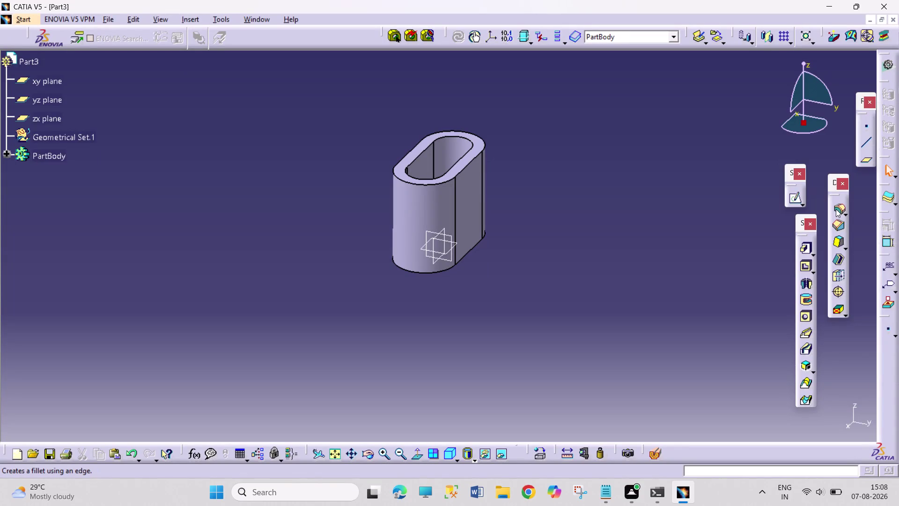
Chamfer the sleeve's top outer edge at 1 mm length and 45° angle.
click(837, 226)
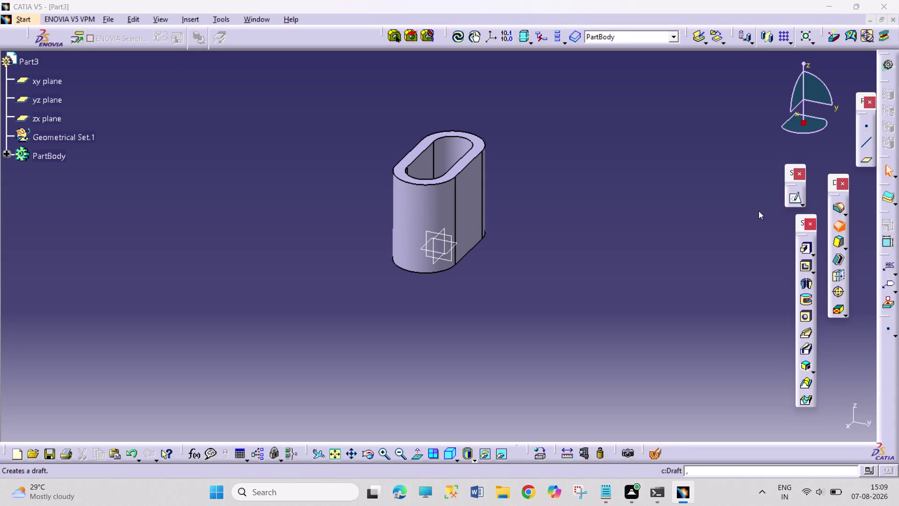
click(469, 164)
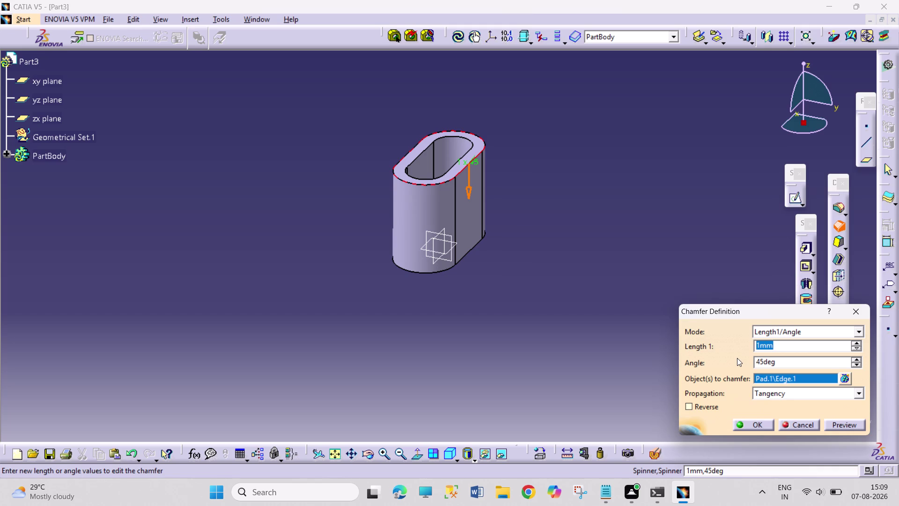
key(5)
key(Return)
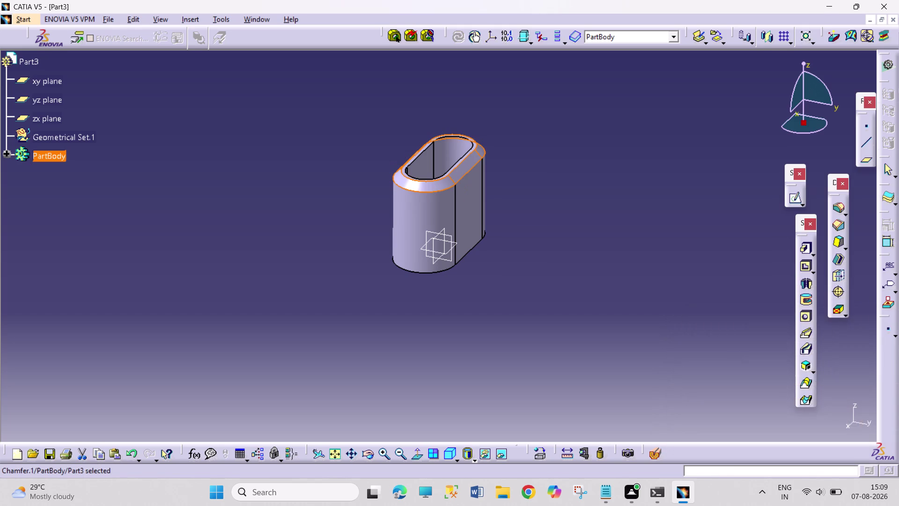
click(607, 314)
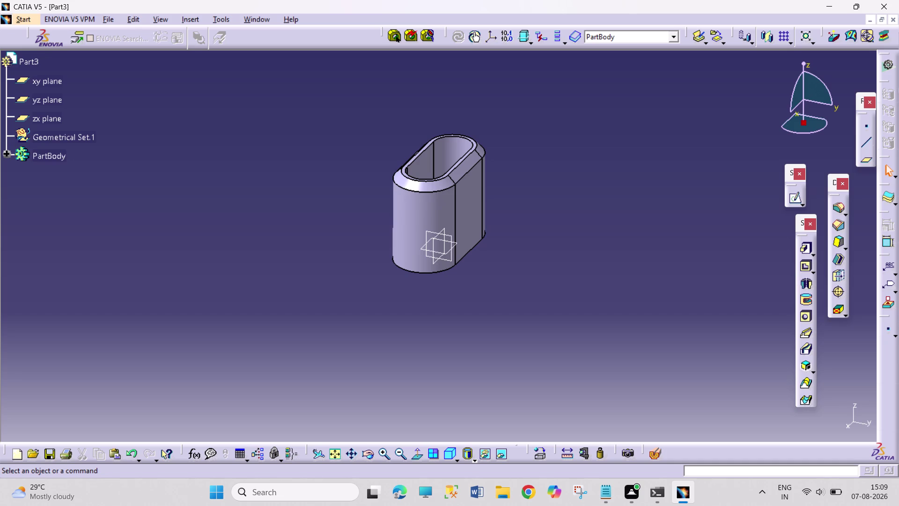
click(465, 208)
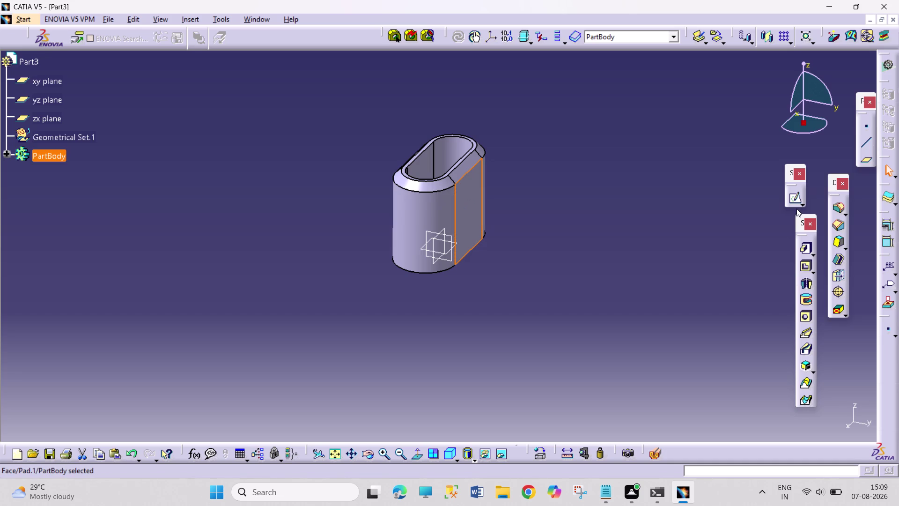
Open a sketch on the sleeve's flat side face and draw a circle.
click(797, 203)
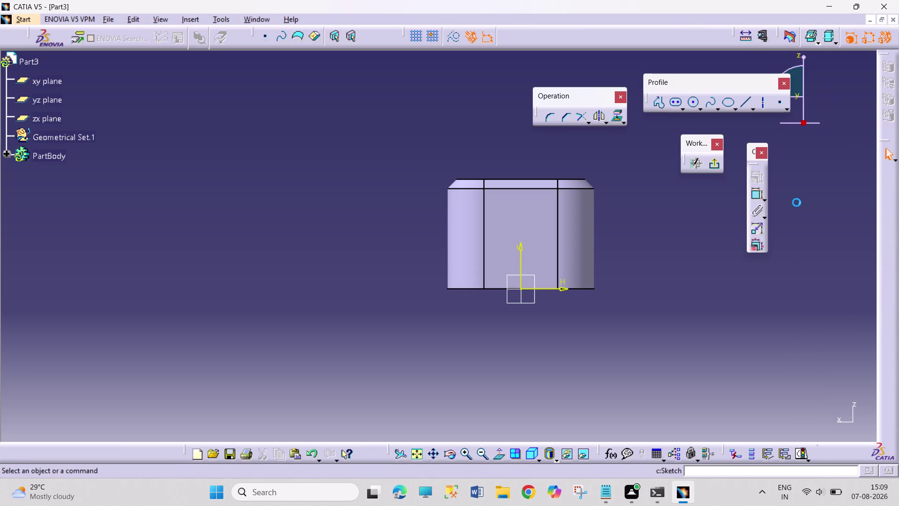
click(416, 449)
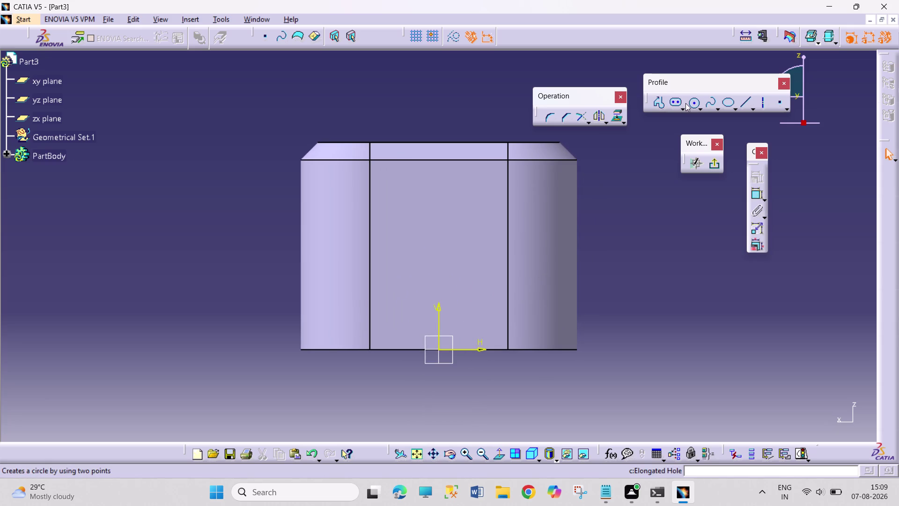
click(687, 104)
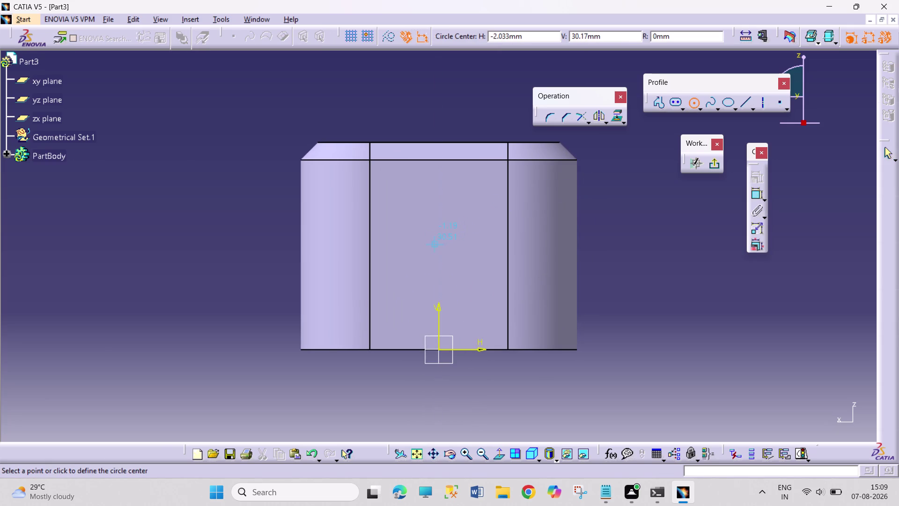
click(438, 245)
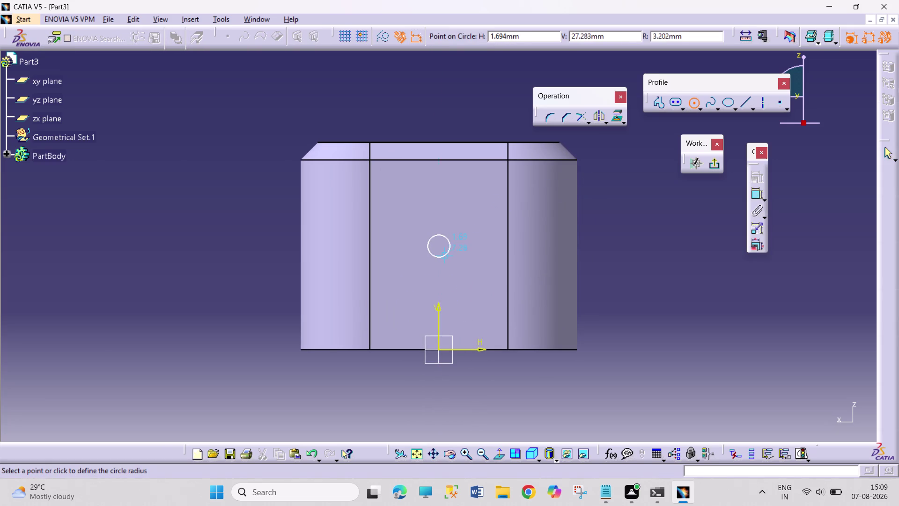
click(462, 274)
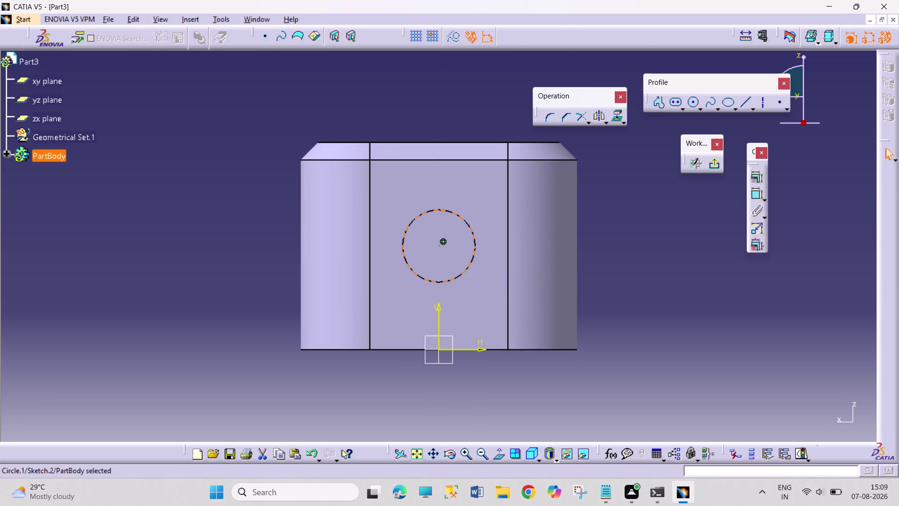
Constrain the circle's diameter to 6 mm.
click(754, 195)
click(641, 218)
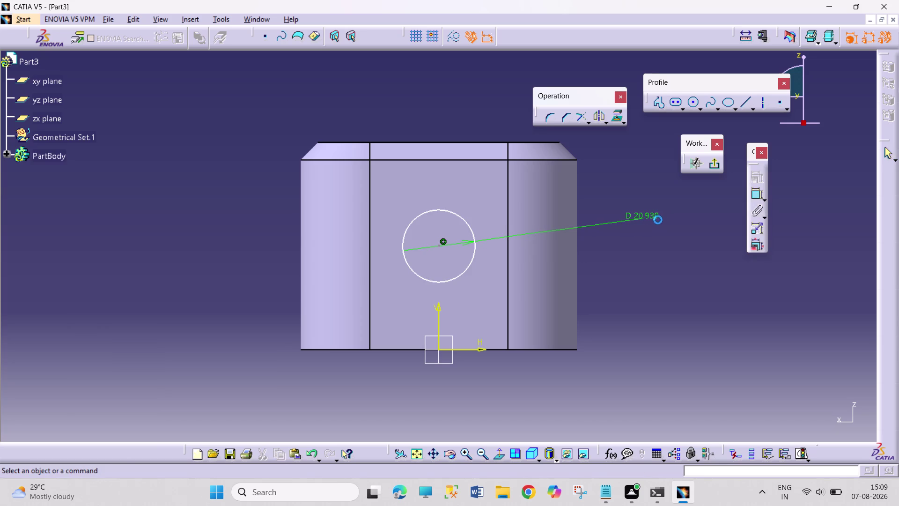
double_click(655, 216)
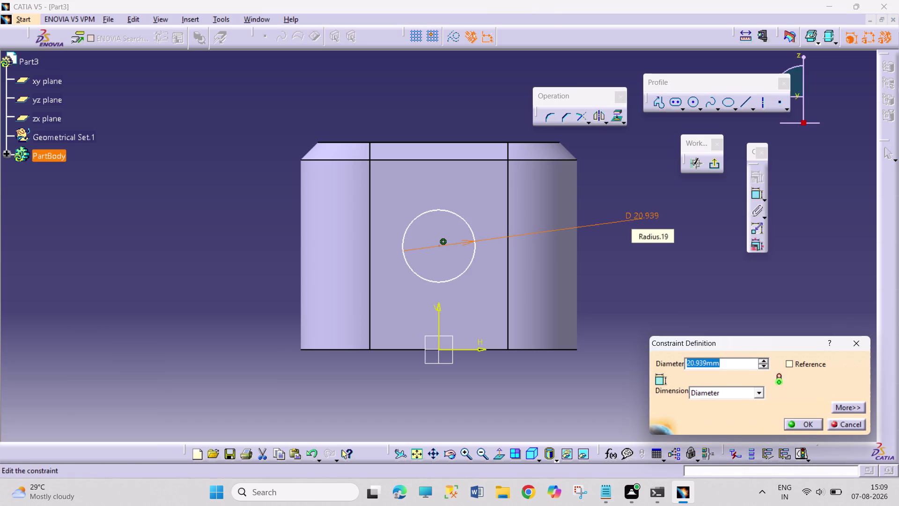
key(6)
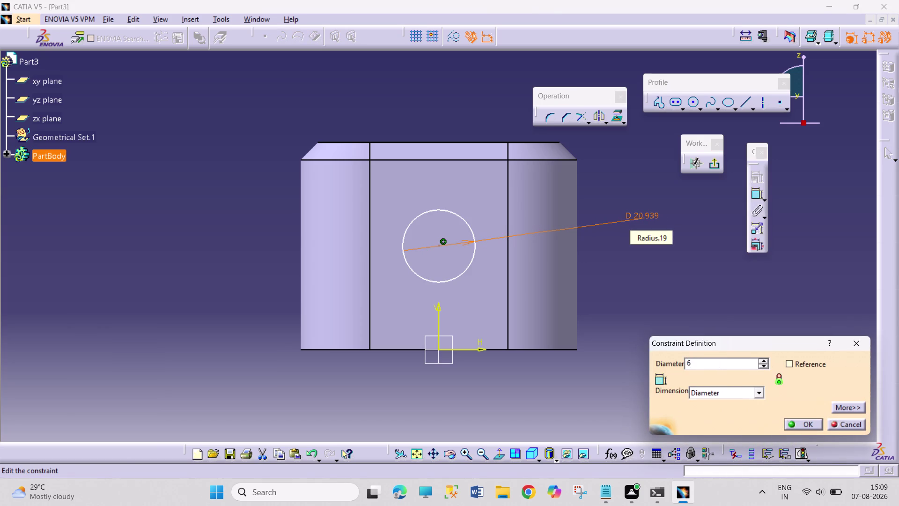
key(Return)
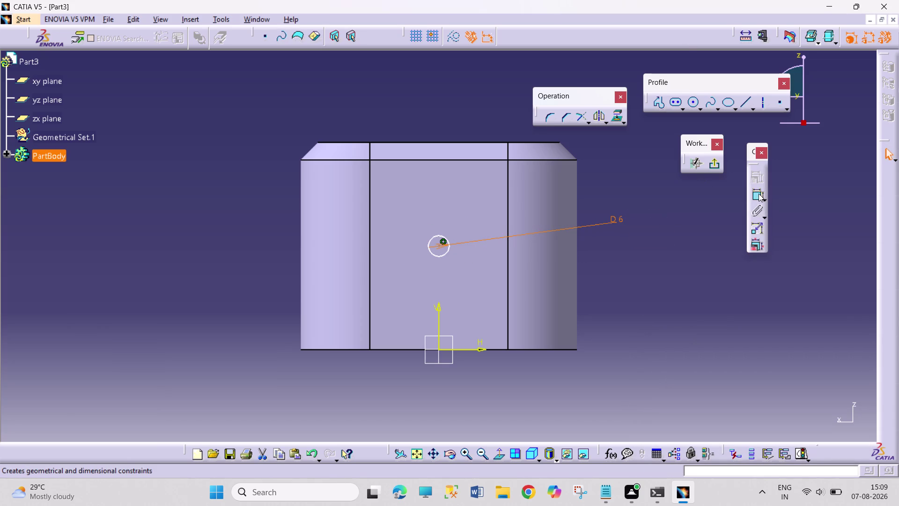
Dimension the circle centre 28 mm below the top edge and exit the sketch.
click(759, 193)
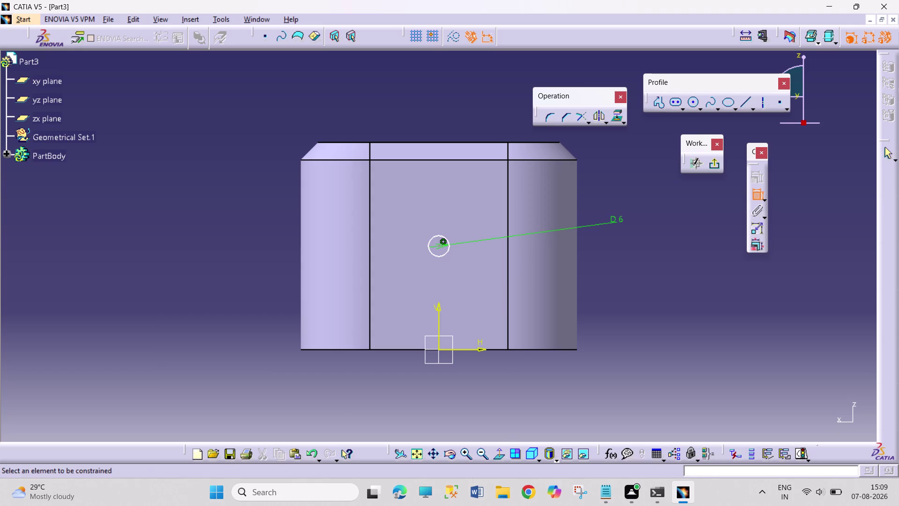
click(440, 245)
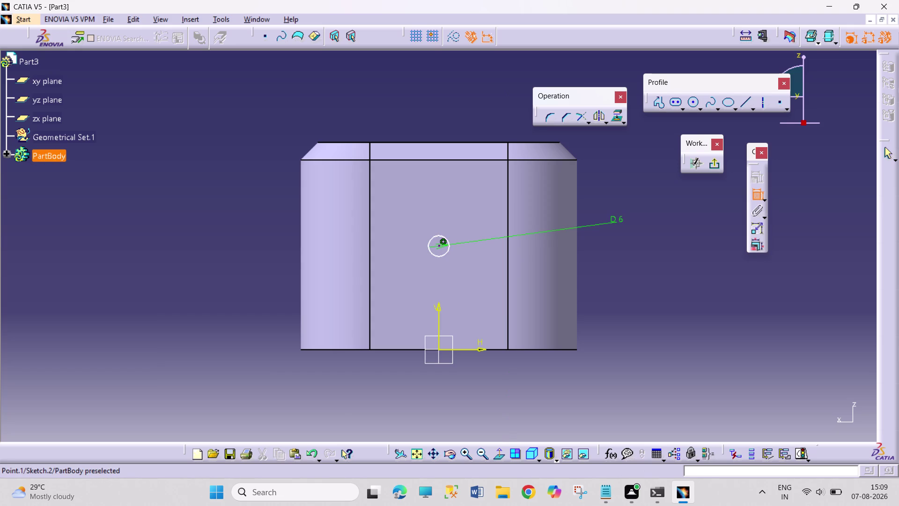
click(433, 144)
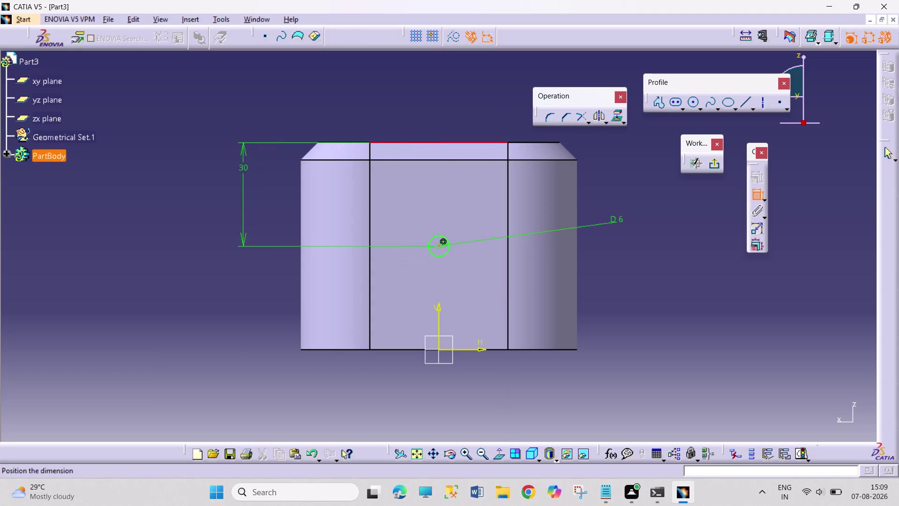
click(240, 176)
double_click(241, 172)
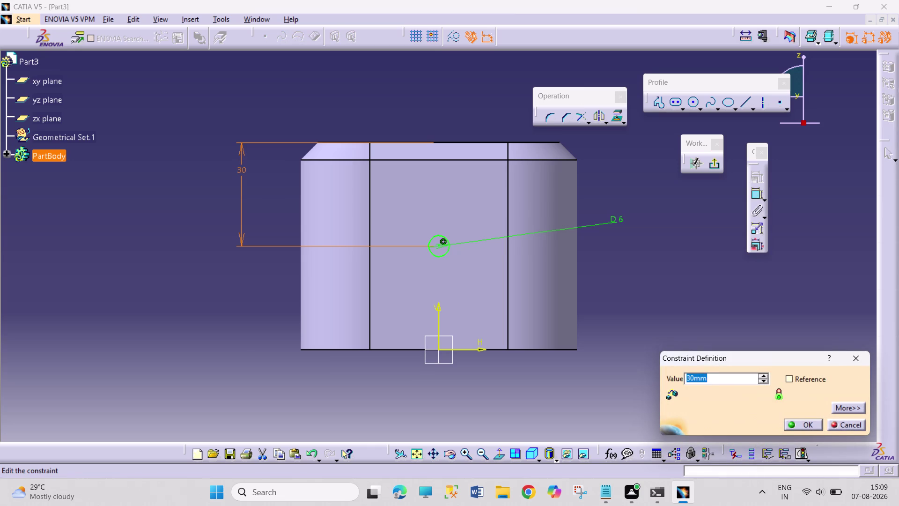
text(28)
key(Return)
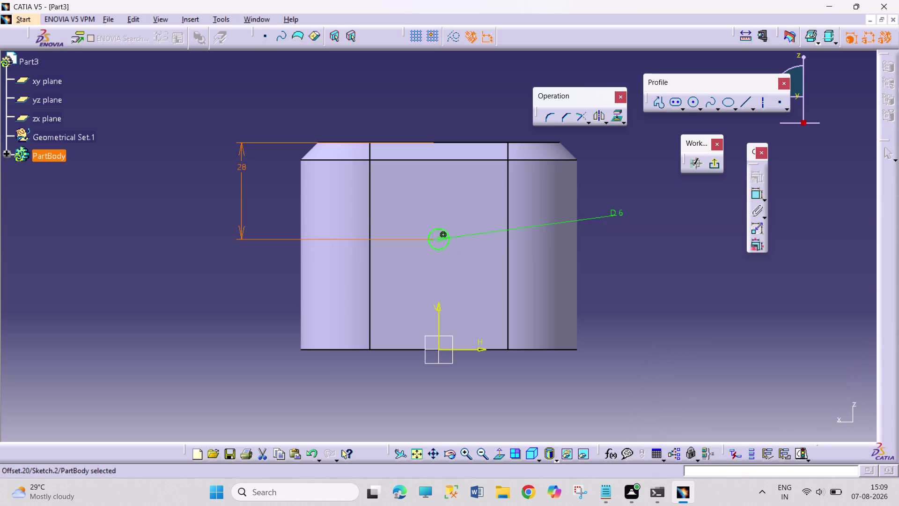
click(714, 167)
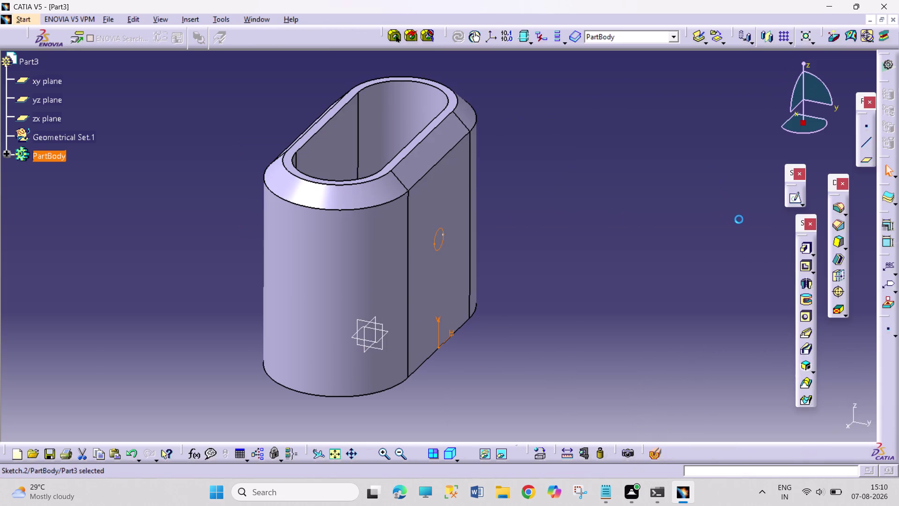
Cut a 60 mm deep pocket from the circle sketch.
click(800, 267)
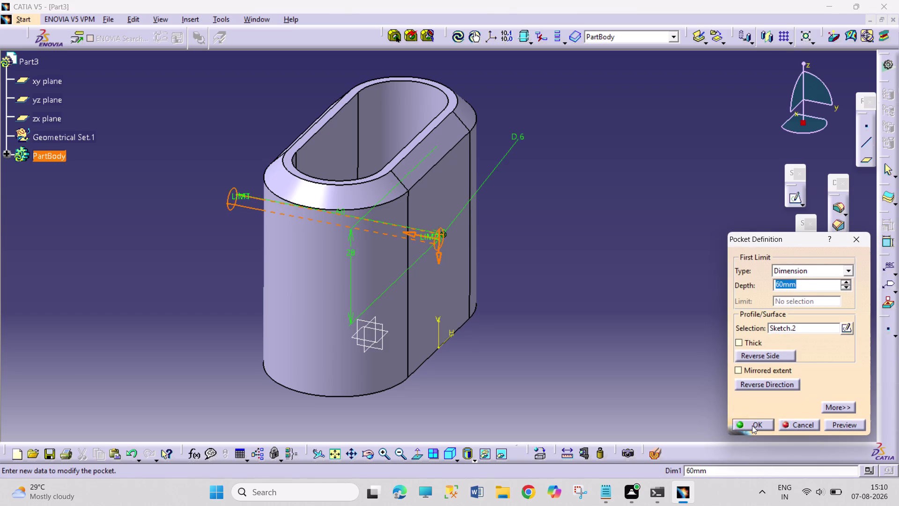
click(752, 426)
click(714, 370)
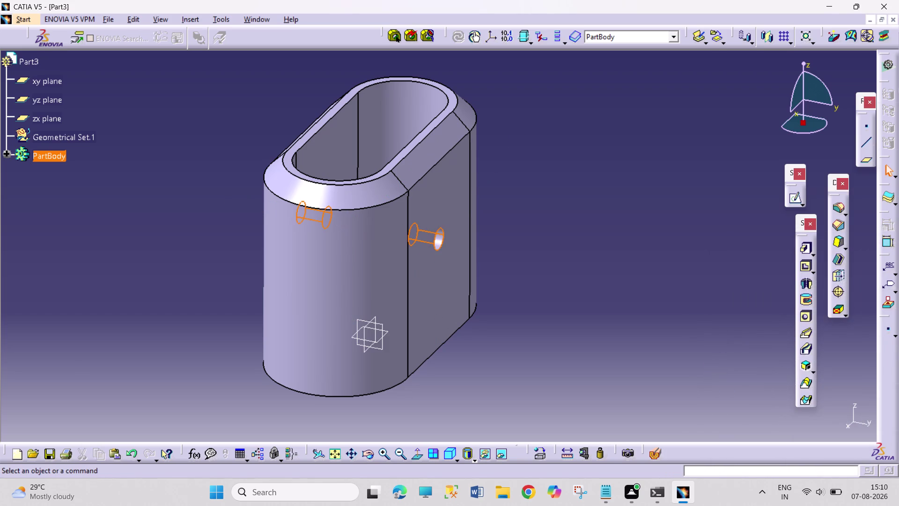
Orbit the sleeve to inspect the through-hole, then save the part.
drag(368, 458, 370, 451)
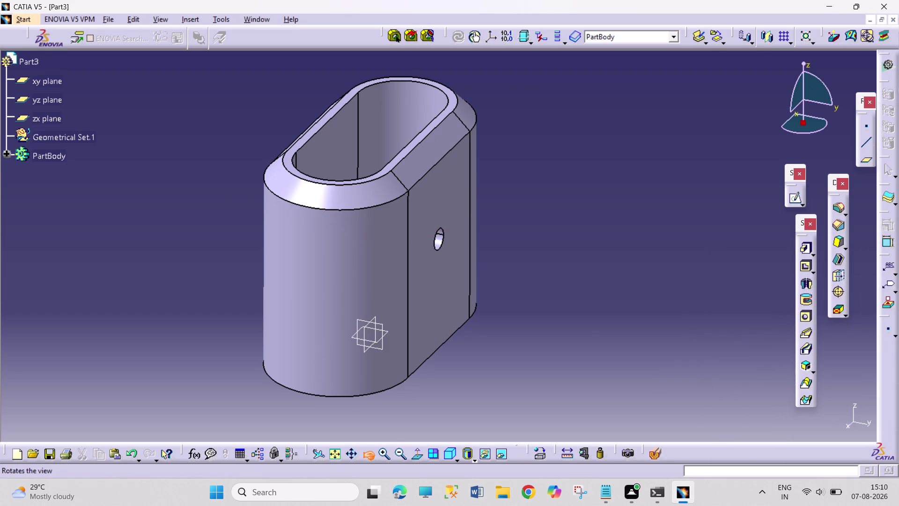
drag(251, 315, 485, 399)
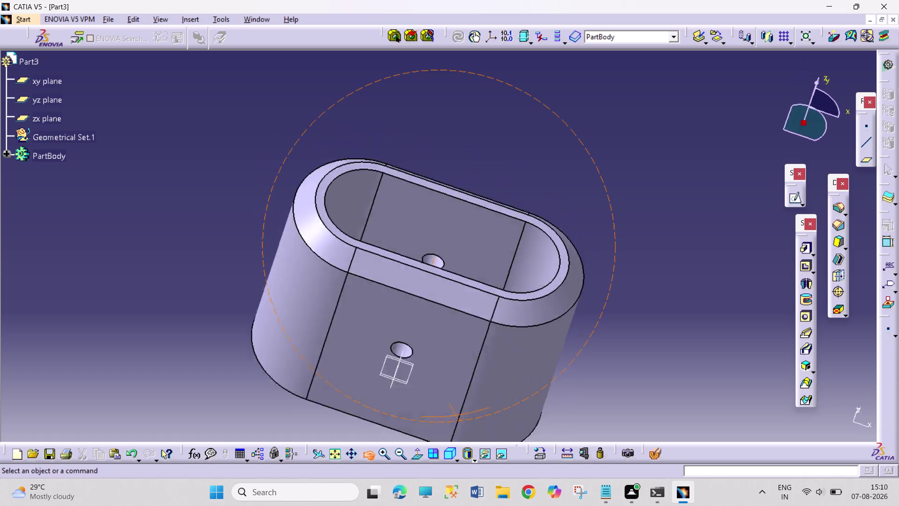
drag(485, 399, 275, 276)
drag(370, 453, 375, 447)
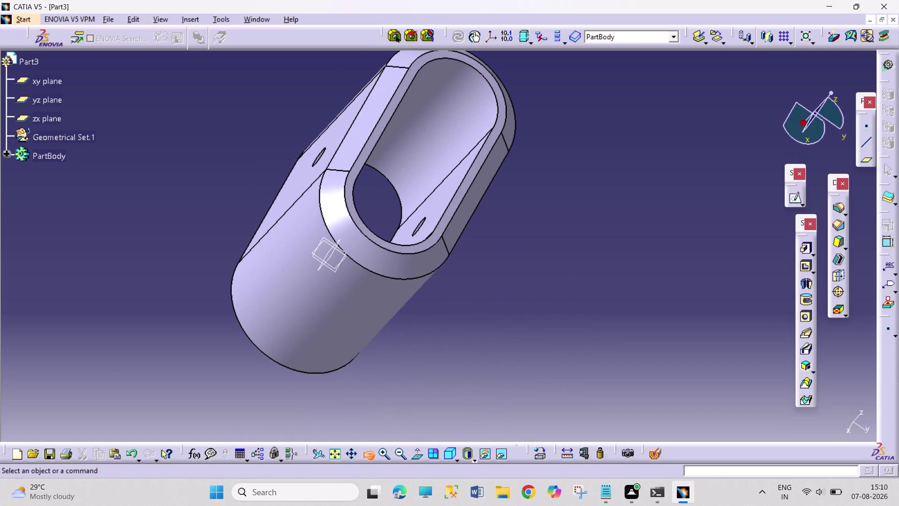
drag(559, 322, 510, 207)
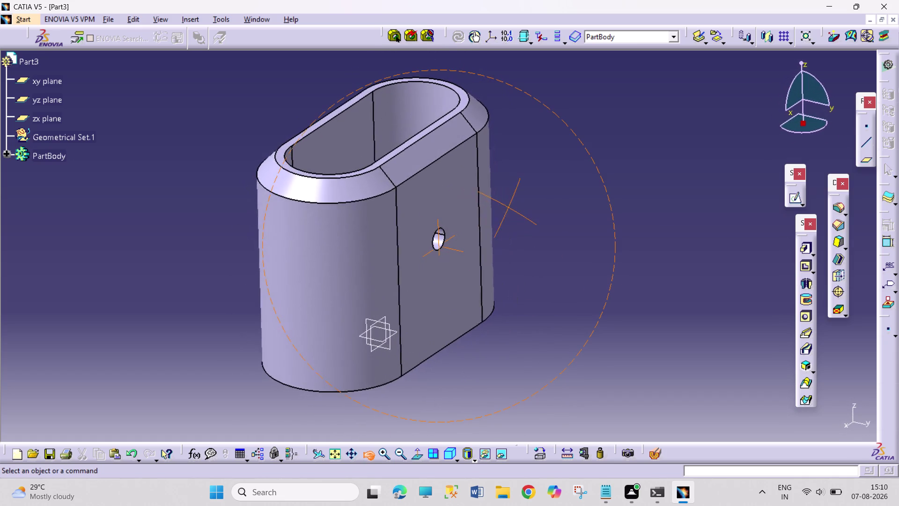
drag(510, 207, 537, 208)
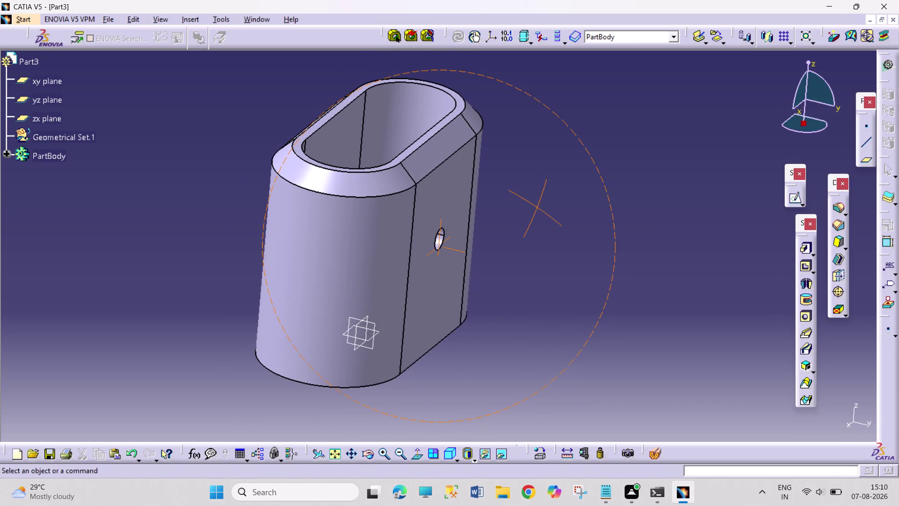
key(ctrl+s)
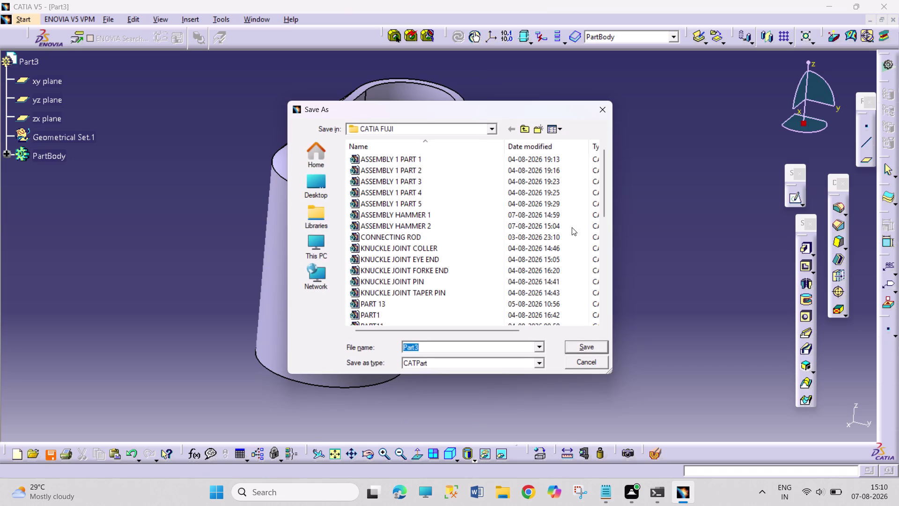
Save the sleeve as 'ASSEMBLY HAMMER 3'.
click(448, 223)
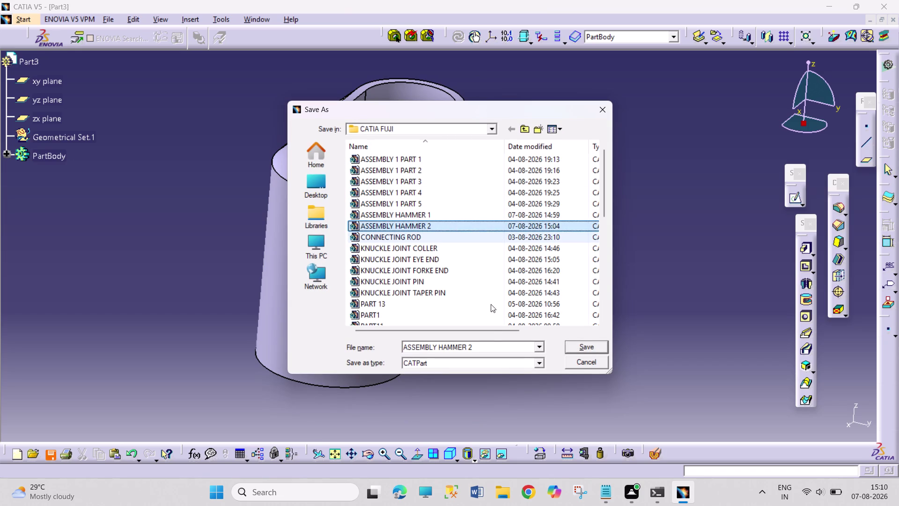
double_click(489, 350)
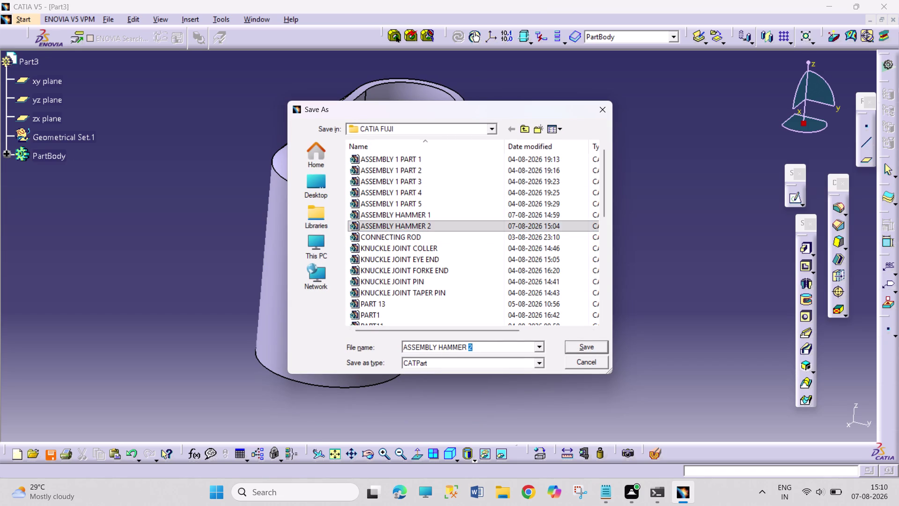
key(3)
key(Return)
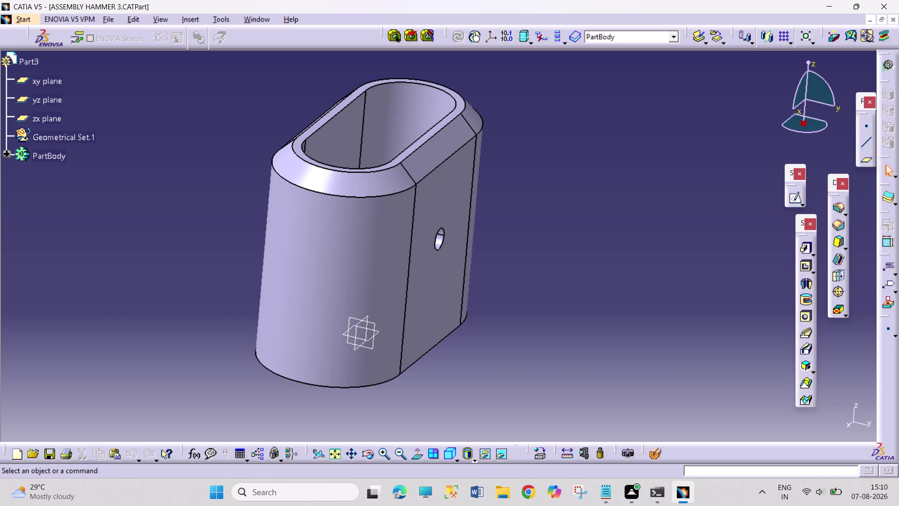
Create a new empty Part document.
key(ctrl+n)
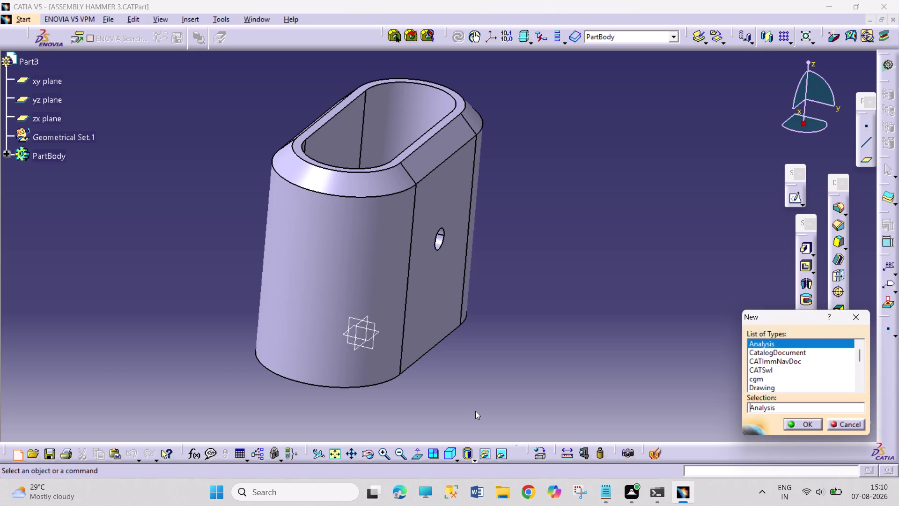
scroll(down, 3)
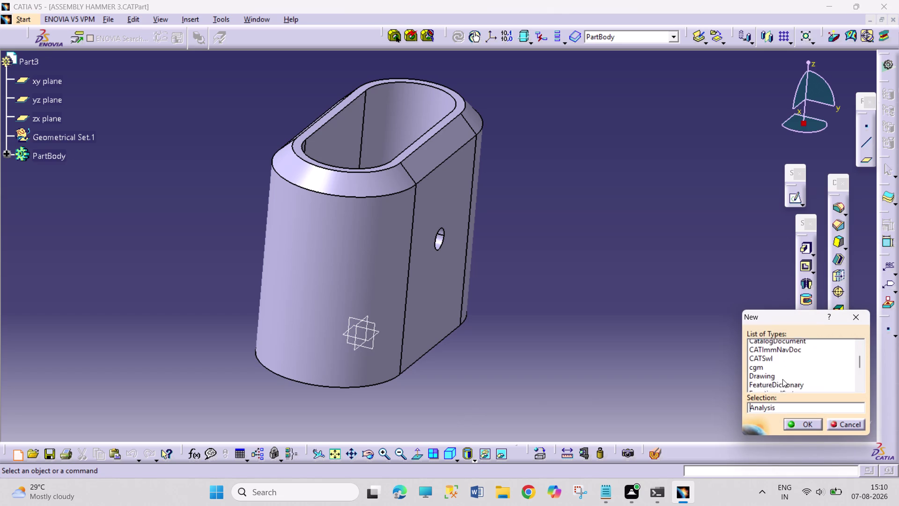
scroll(down, 3)
scroll(down, 3)
click(765, 342)
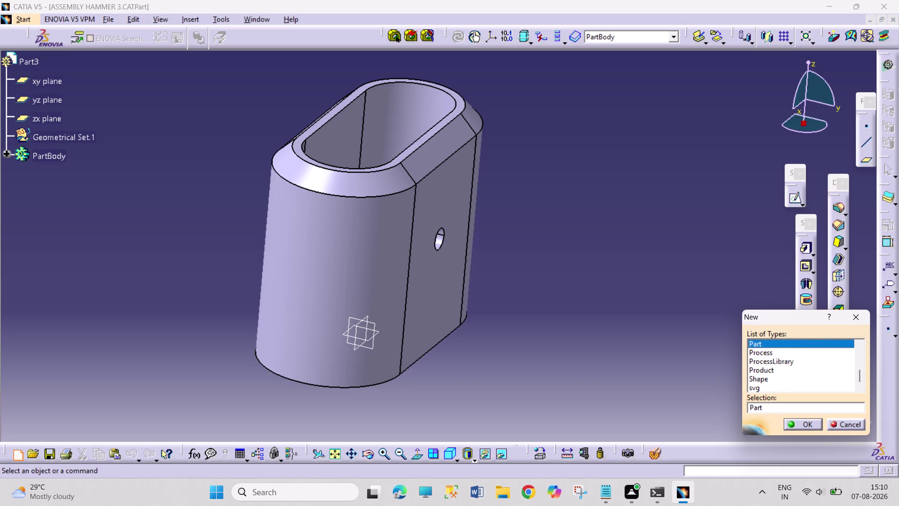
click(800, 421)
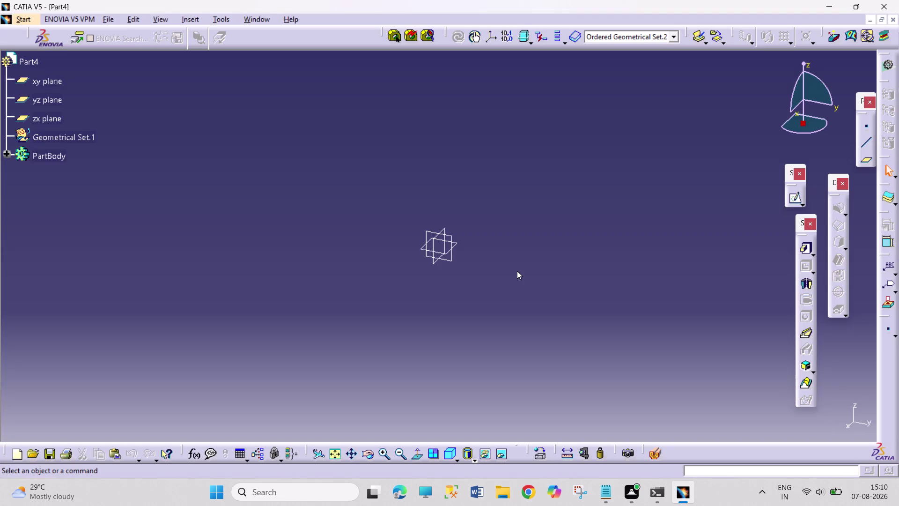
key(space)
key(space)
key(space)
key(space)
key(space)
key(space)
key(space)
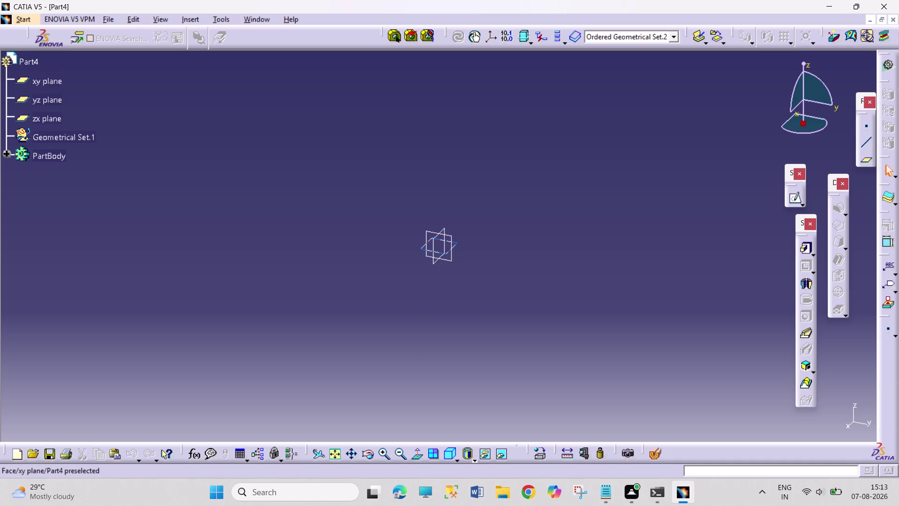
Open a sketch on Part4's xy plane.
click(458, 243)
click(788, 199)
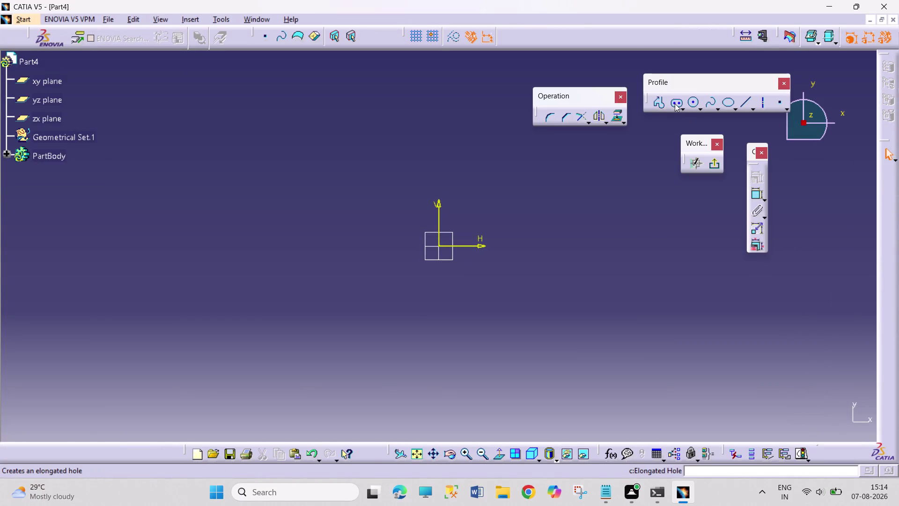
click(675, 104)
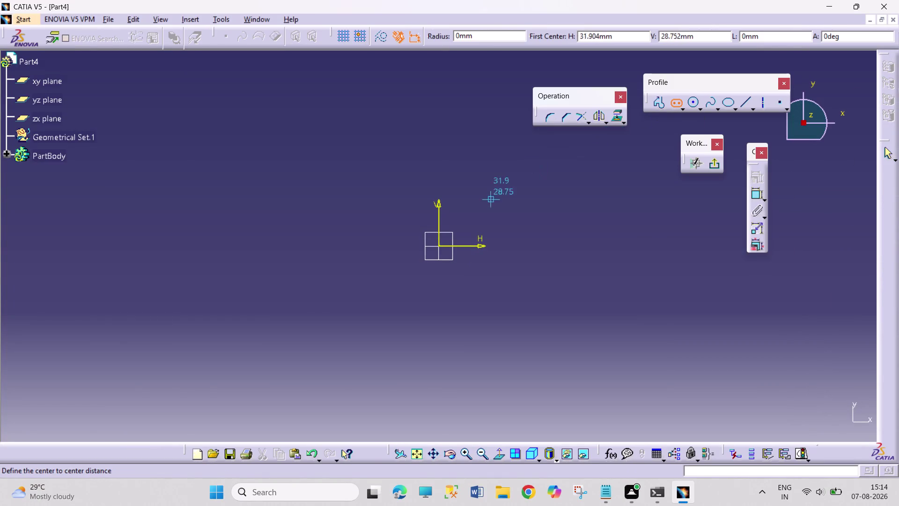
Draw a horizontal elongated slot around the origin and select its two centre points.
drag(396, 246, 403, 246)
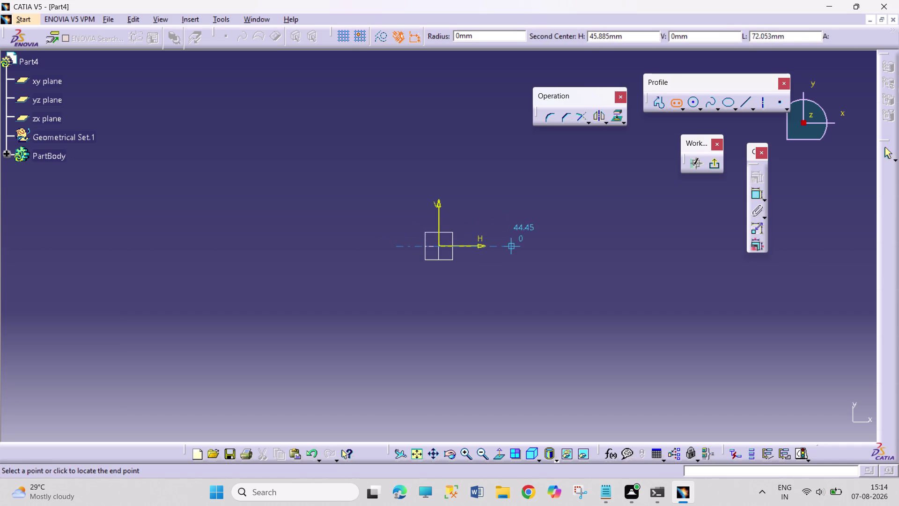
click(515, 244)
click(513, 206)
click(594, 230)
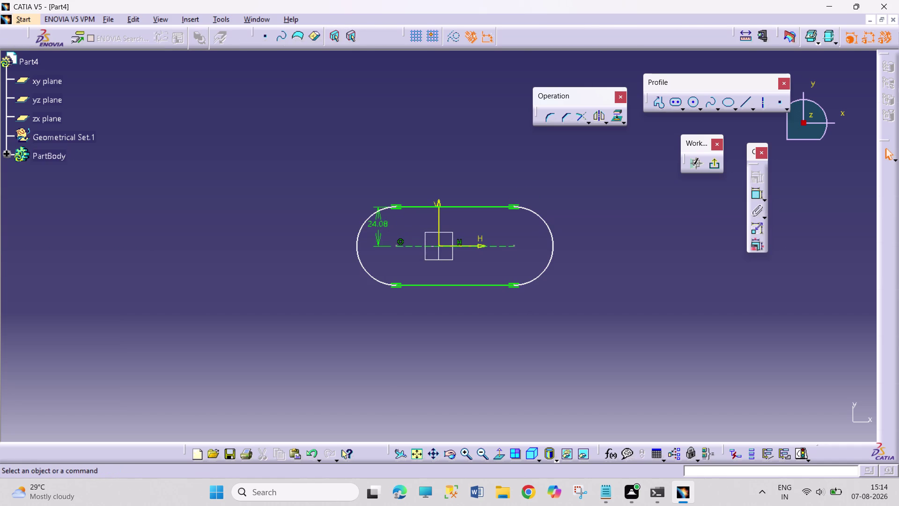
click(396, 246)
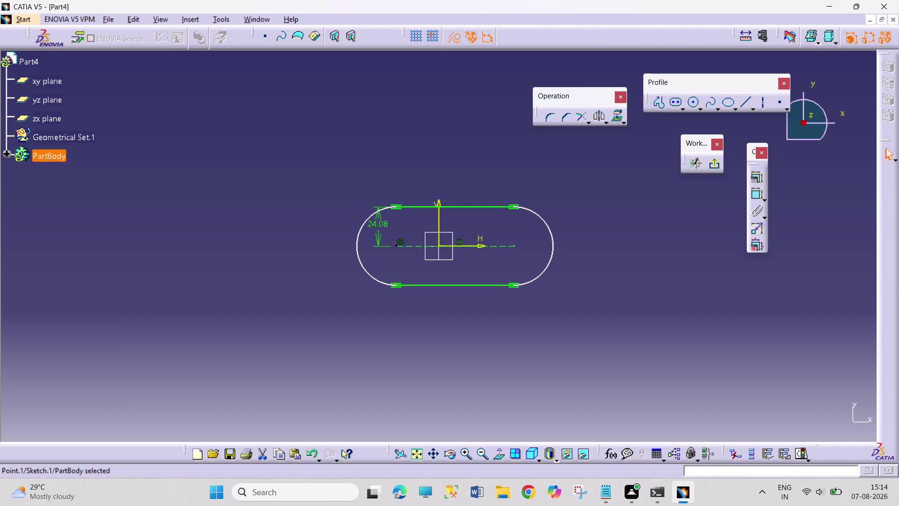
click(516, 247)
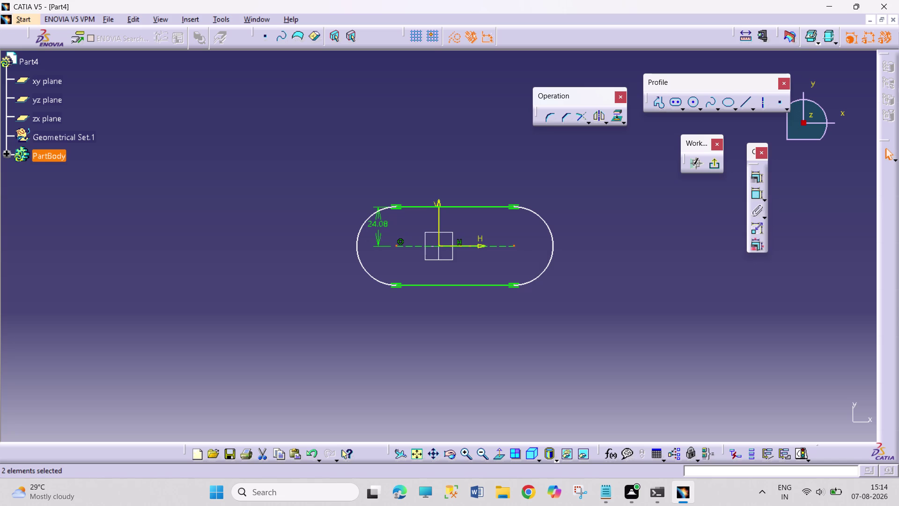
Attempt a constraint on the slot centre points, then cancel and clear the selection.
drag(438, 220, 443, 221)
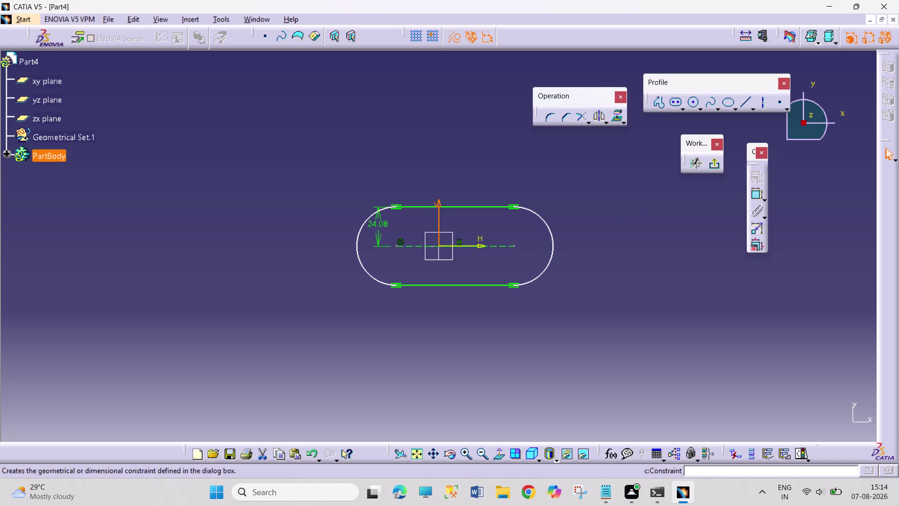
click(517, 247)
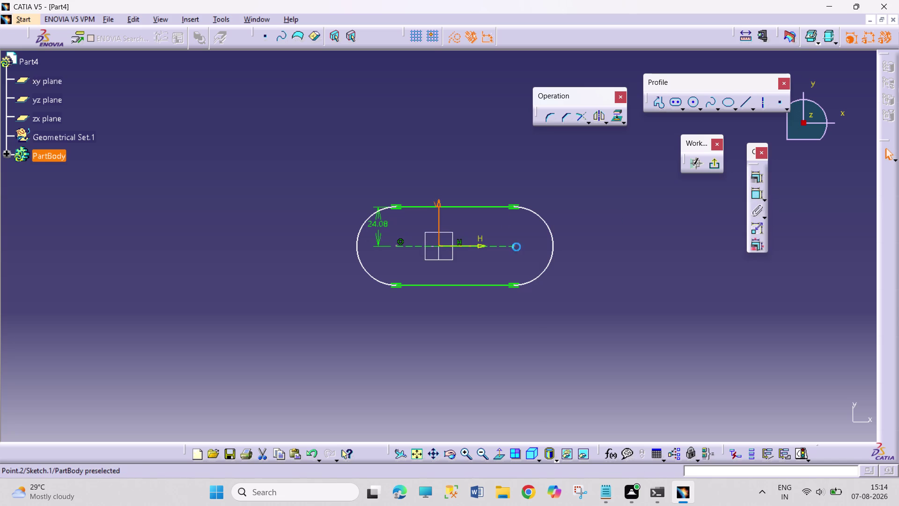
click(397, 246)
click(758, 177)
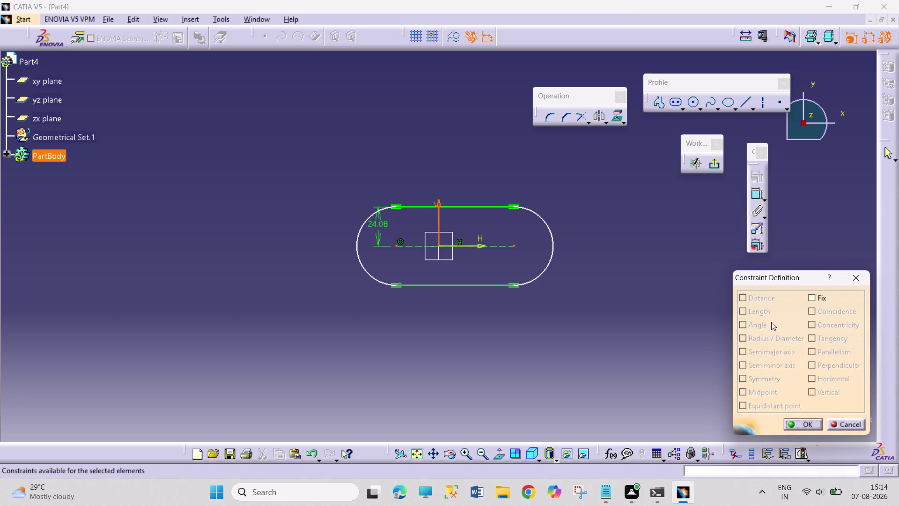
click(844, 424)
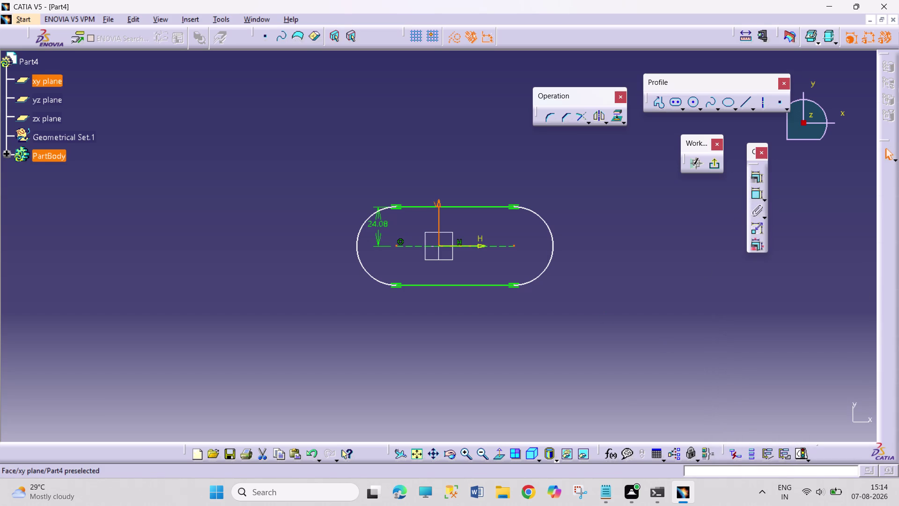
click(494, 225)
drag(517, 247, 513, 253)
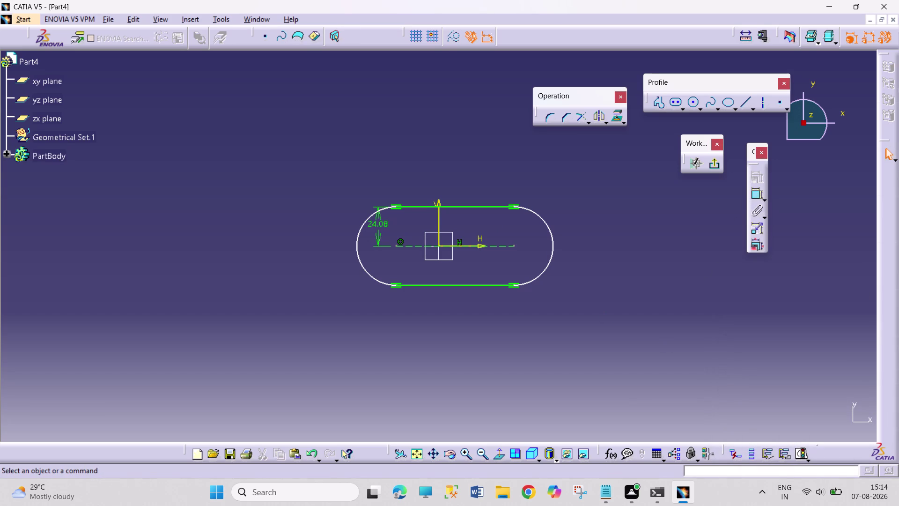
click(514, 244)
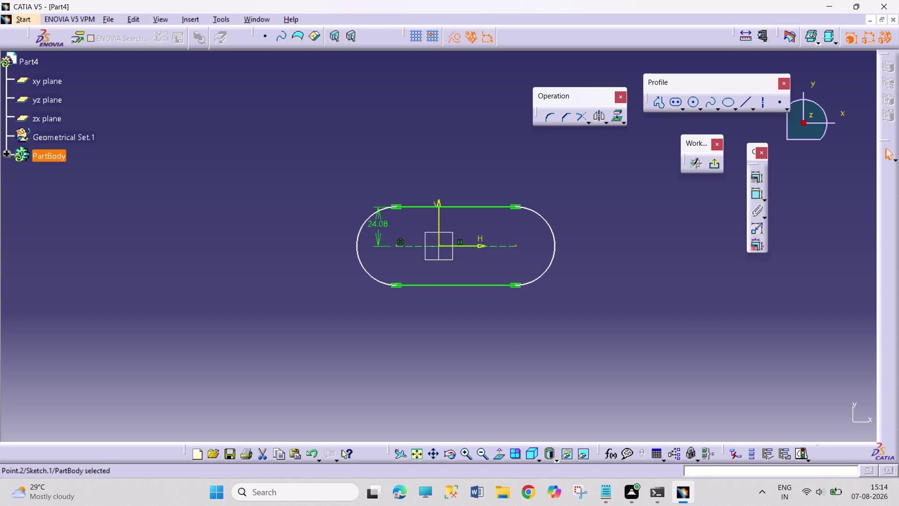
Apply a Symmetry constraint to both slot centres about the vertical axis.
click(492, 262)
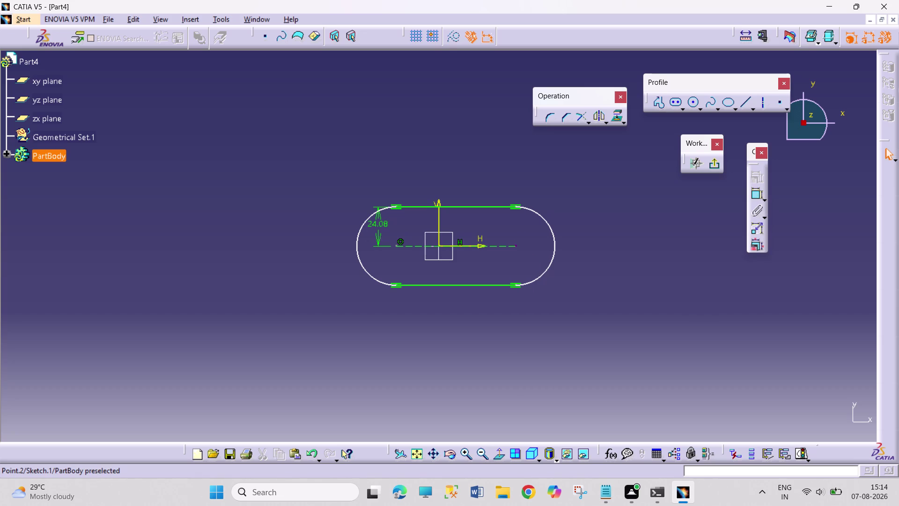
click(517, 246)
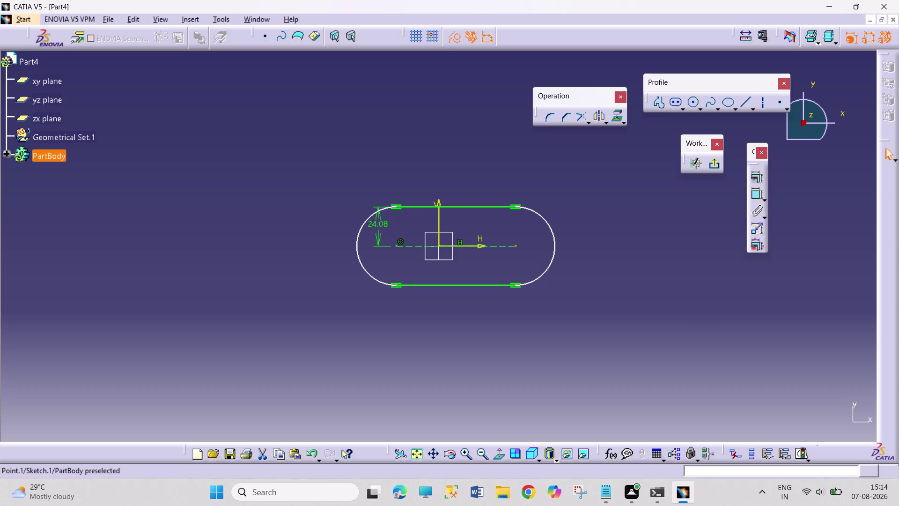
click(396, 245)
click(435, 218)
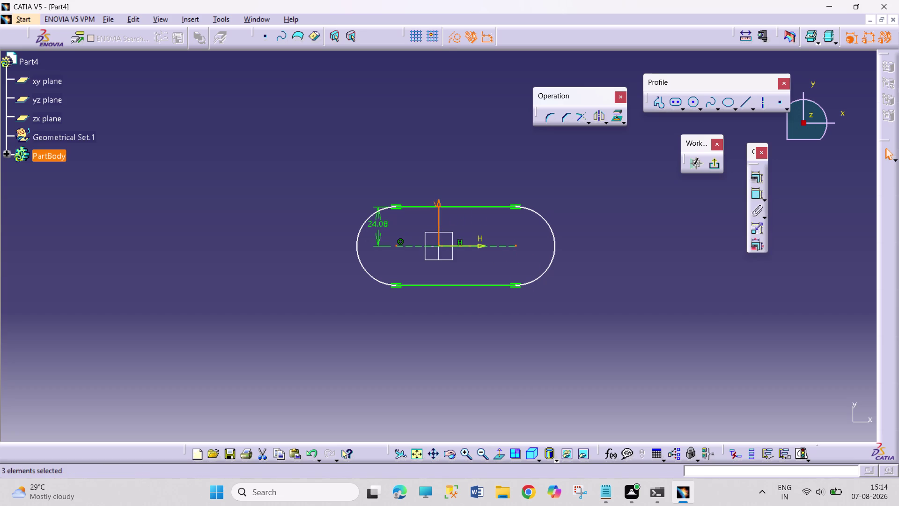
click(765, 176)
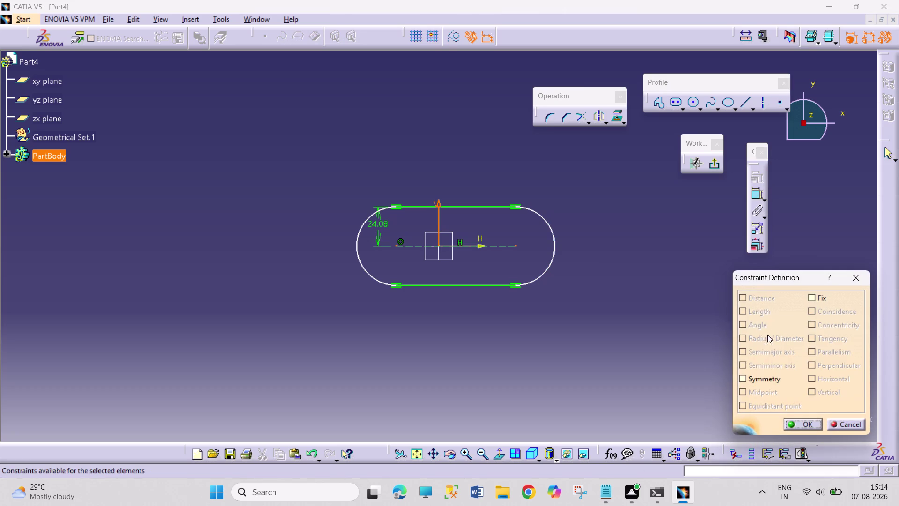
click(762, 376)
click(793, 423)
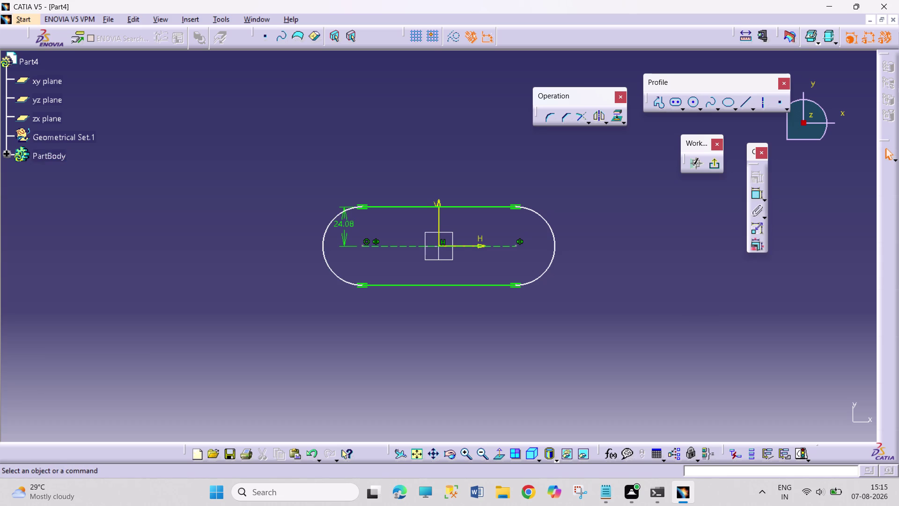
right_click(348, 221)
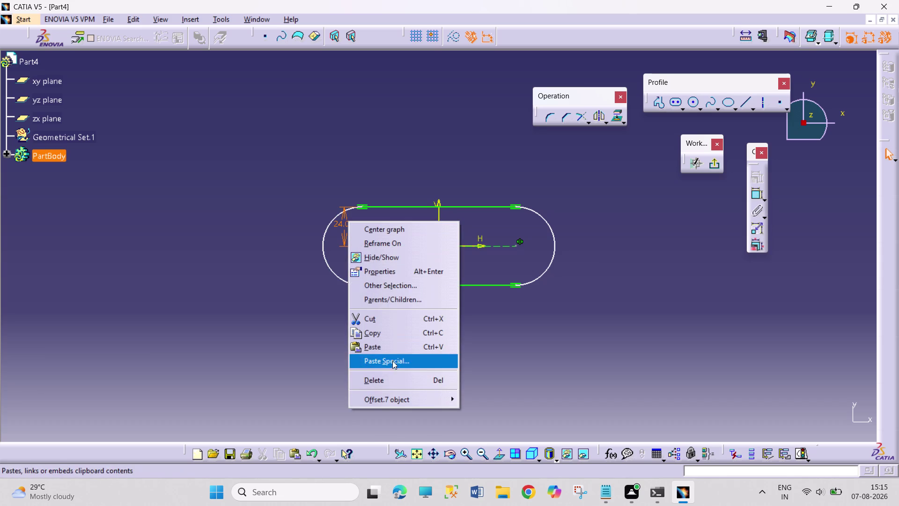
Delete the slot width dimension and dimension the centre distance and right end arc.
click(393, 375)
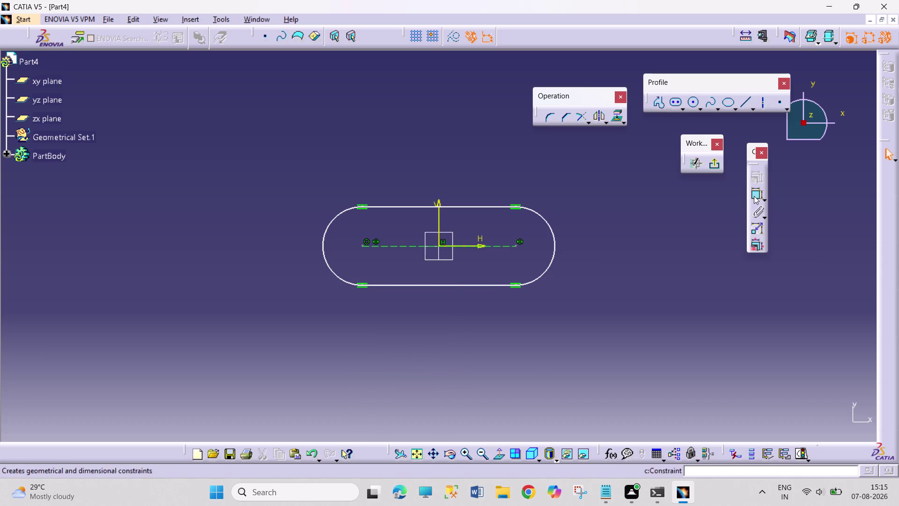
click(755, 196)
drag(505, 246, 505, 233)
click(484, 145)
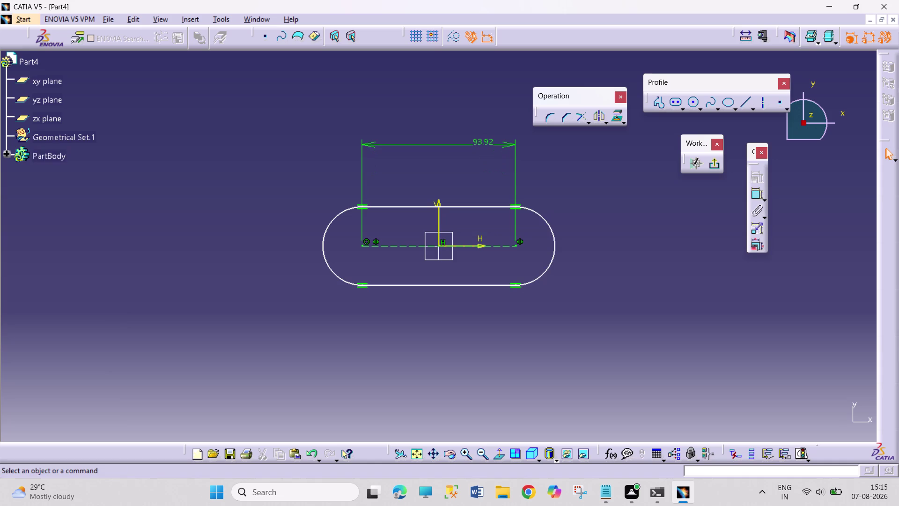
click(756, 195)
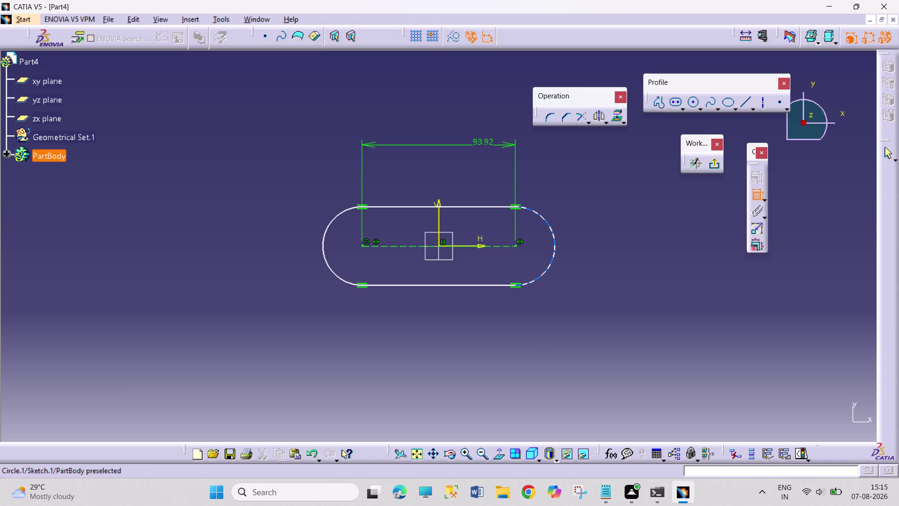
click(556, 243)
click(583, 209)
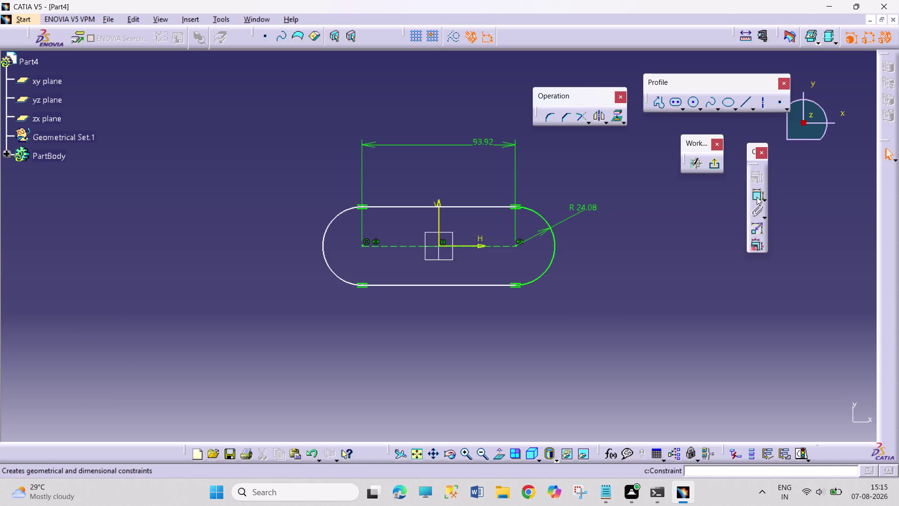
Set the centre distance to 40 and the right arc radius to 10.
double_click(494, 142)
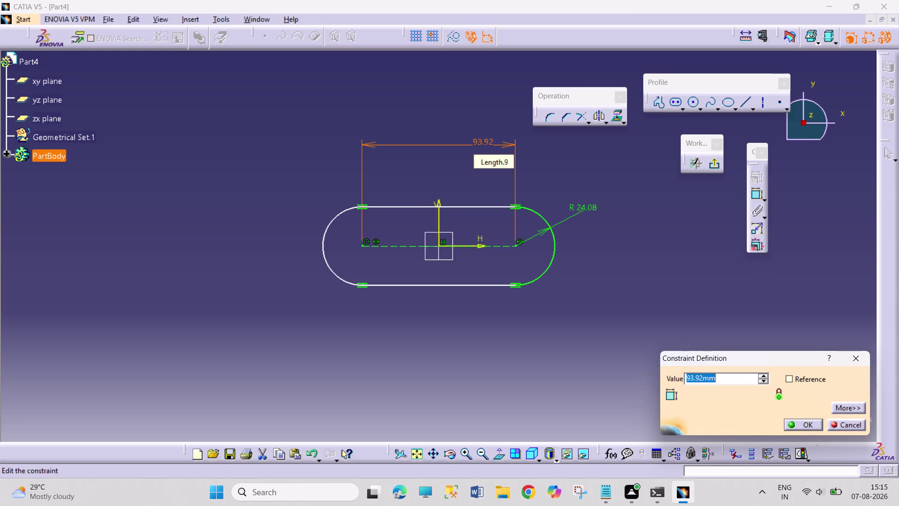
text(40)
key(Return)
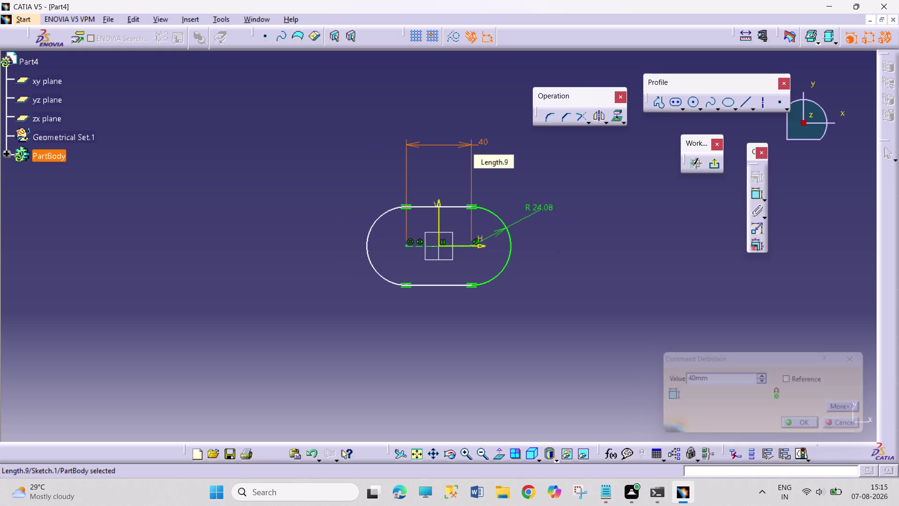
double_click(550, 207)
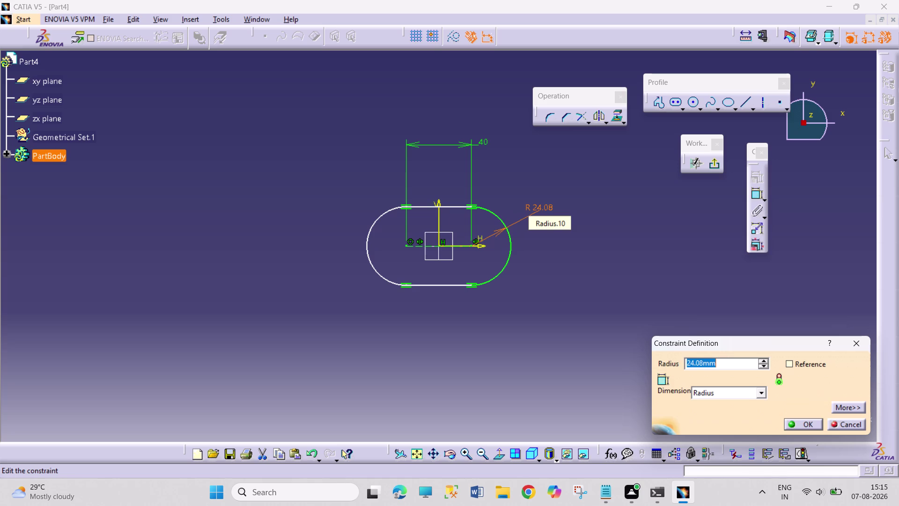
text(1)
text(0)
key(Return)
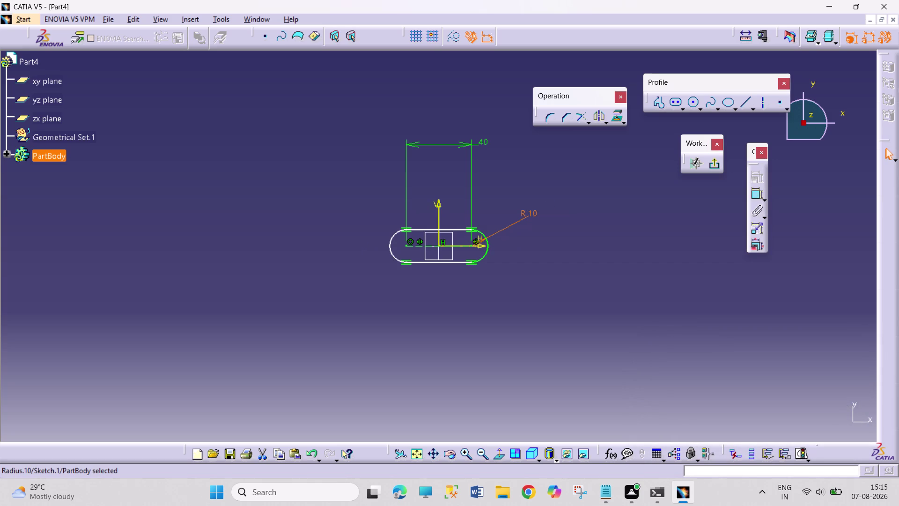
click(549, 296)
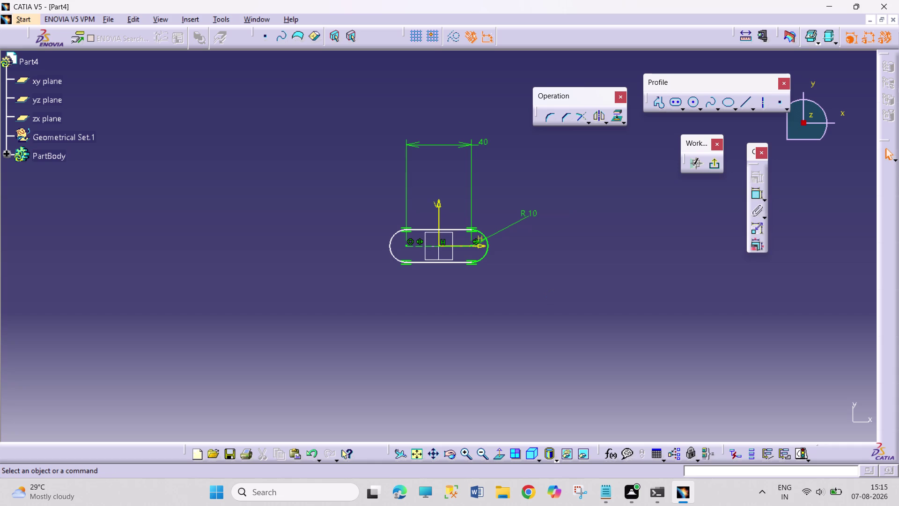
Dimension the left end arc with radius 10.
click(392, 250)
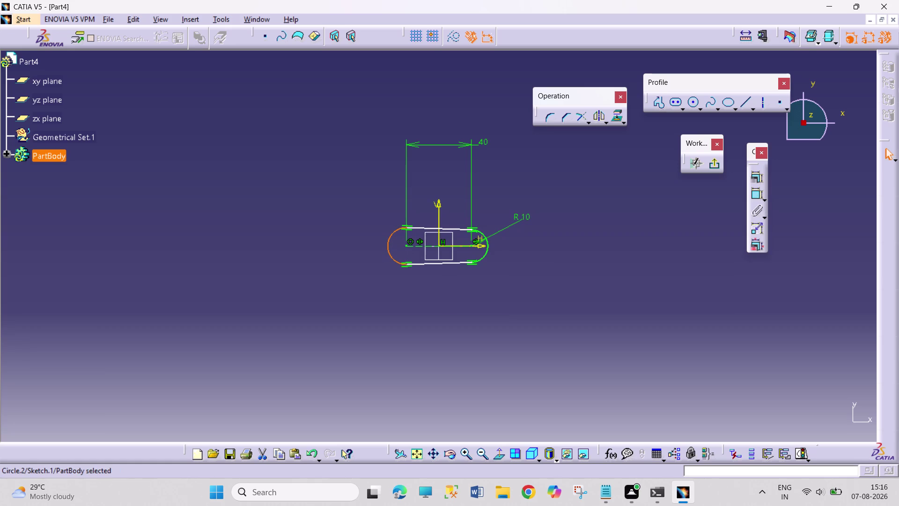
click(758, 191)
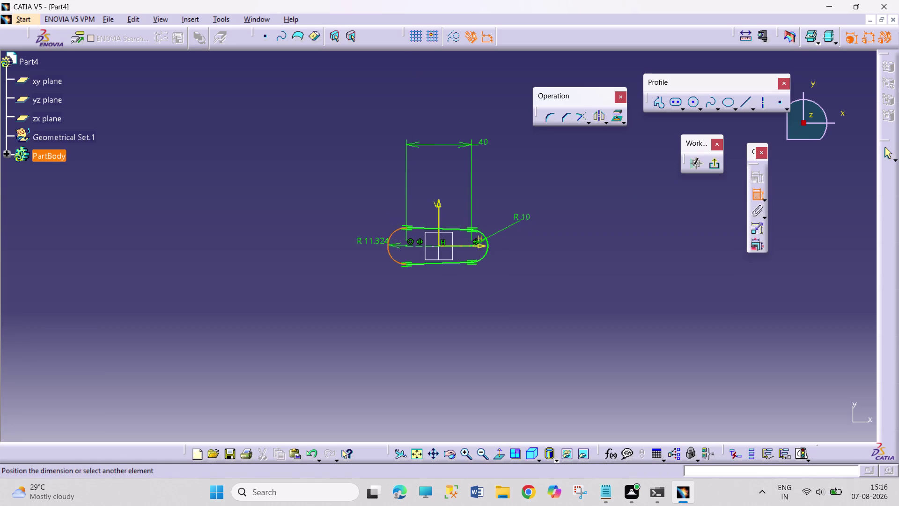
click(346, 208)
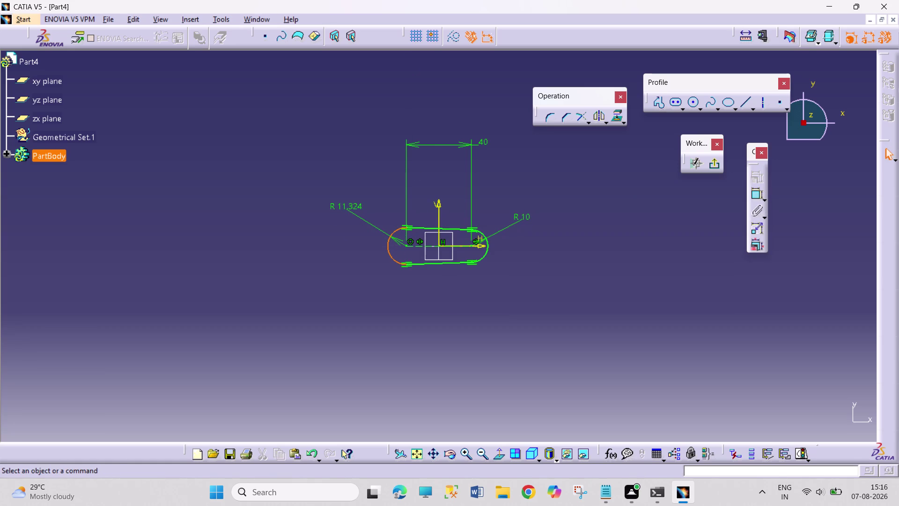
double_click(358, 203)
text(10)
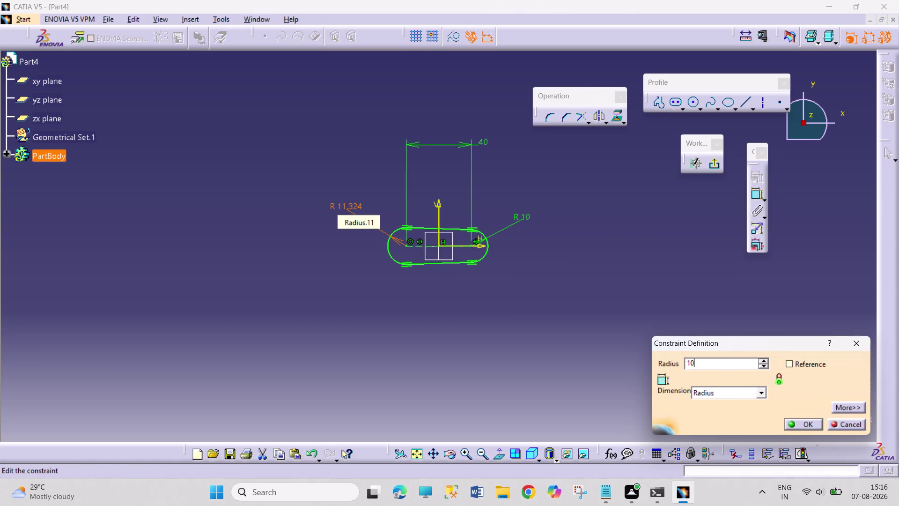
key(Return)
click(627, 276)
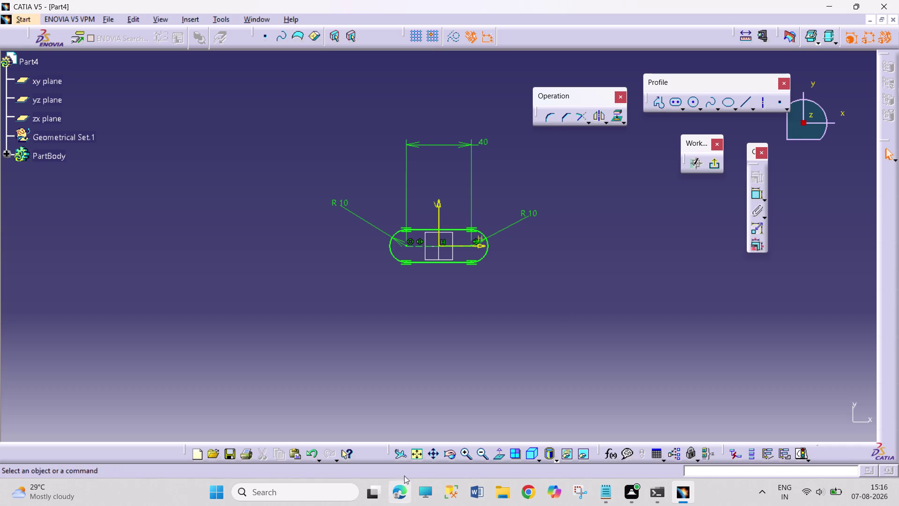
Move the R10 and 40 dimensions closer to the slot.
click(419, 455)
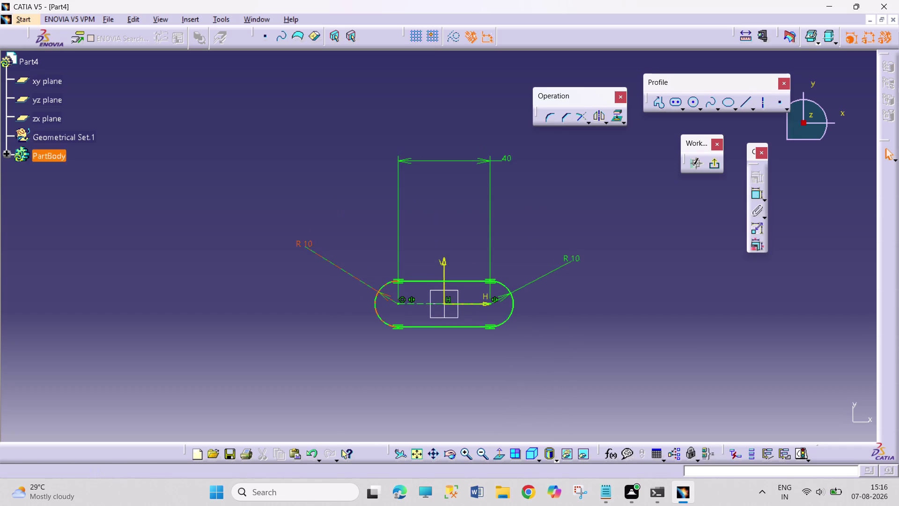
drag(302, 244, 354, 286)
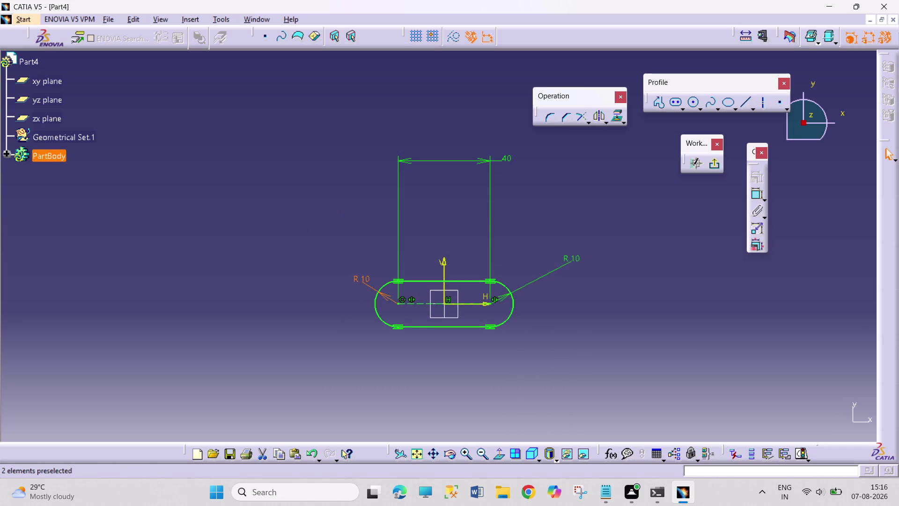
drag(582, 256, 548, 280)
drag(571, 258, 532, 280)
drag(509, 156, 502, 178)
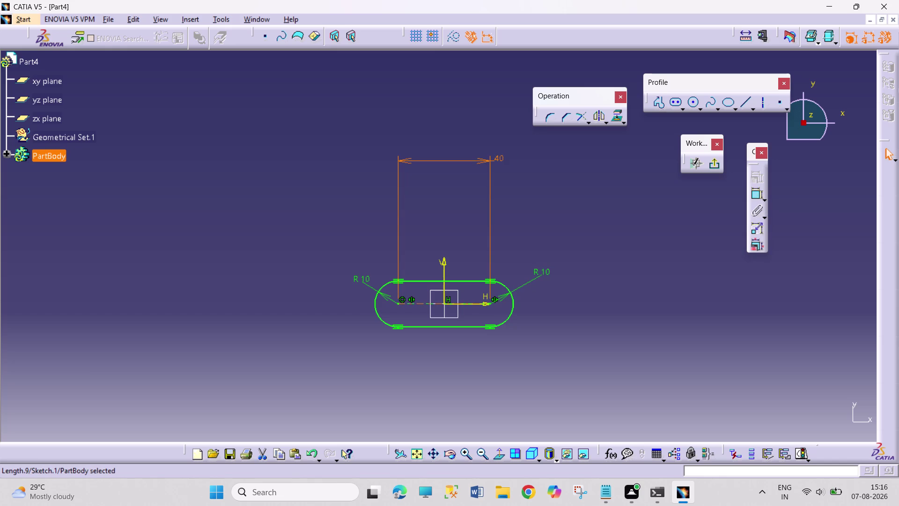
drag(484, 159, 485, 238)
drag(501, 237, 516, 238)
click(424, 455)
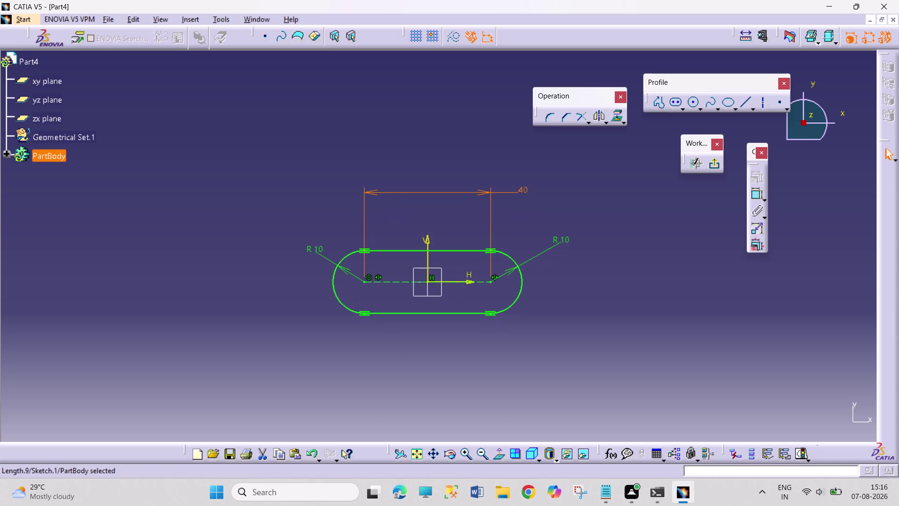
drag(485, 191, 483, 223)
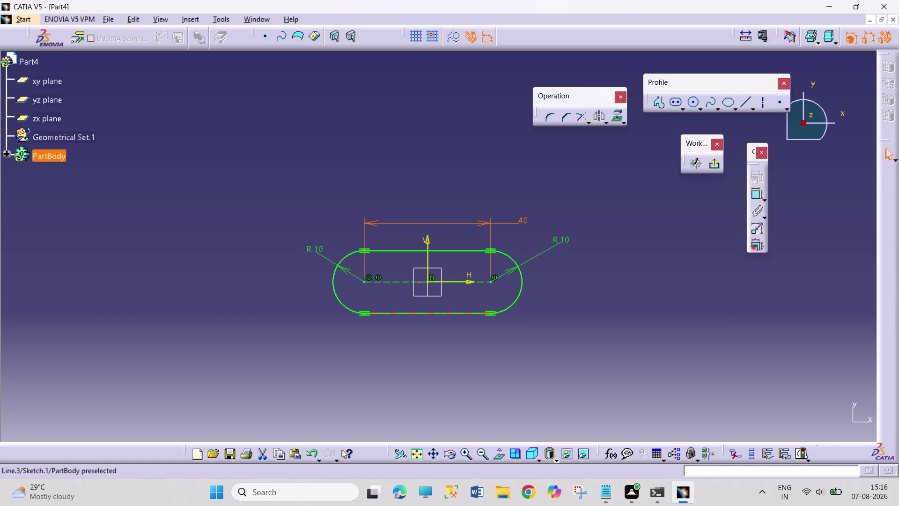
click(418, 455)
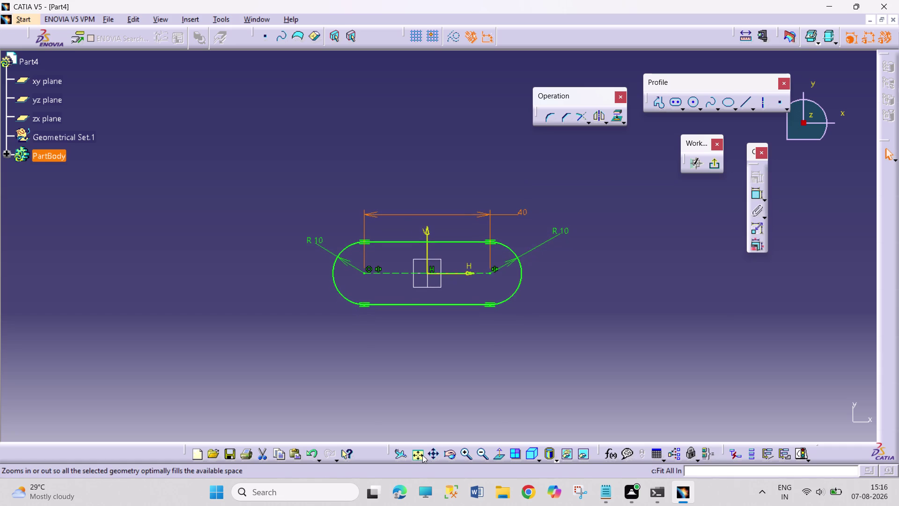
click(679, 100)
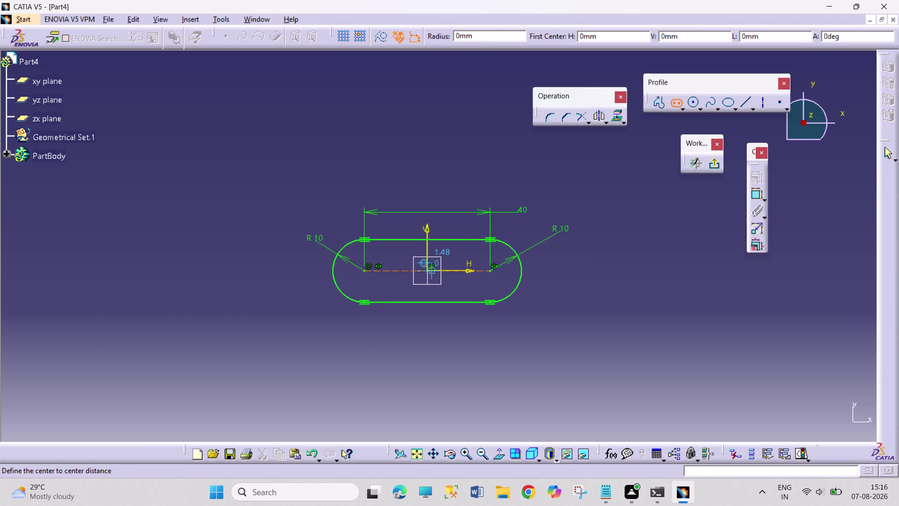
Cancel an accidental slot outline started at the sketch centre.
drag(427, 270, 439, 272)
click(492, 272)
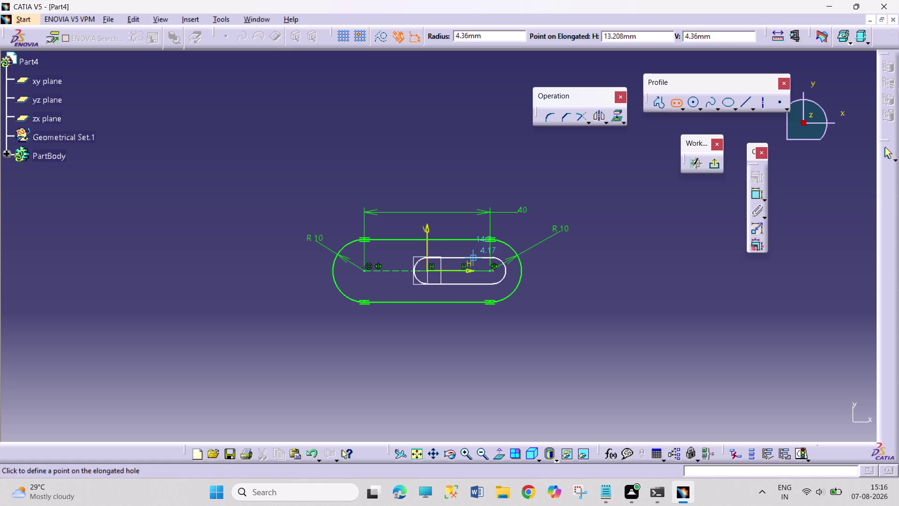
key(Escape)
key(Escape)
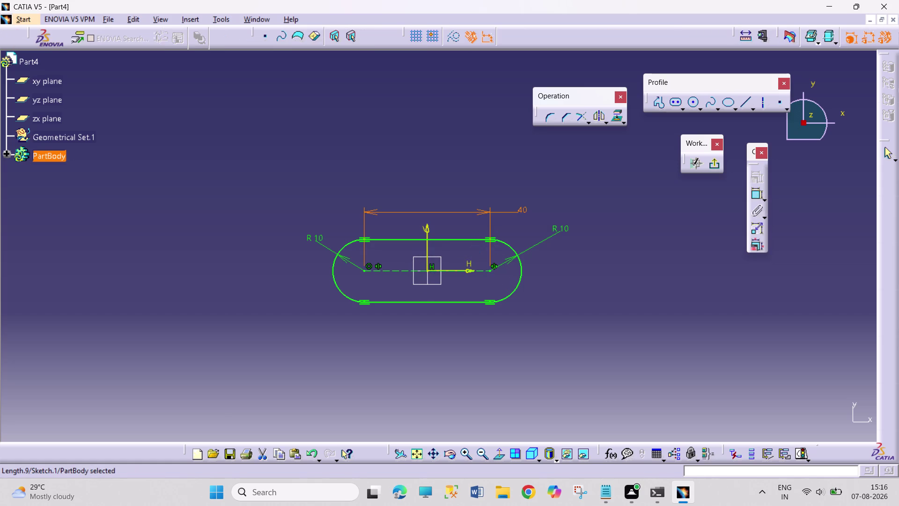
Draw a second slot on the same arc centres, surrounding the first.
click(679, 105)
click(673, 98)
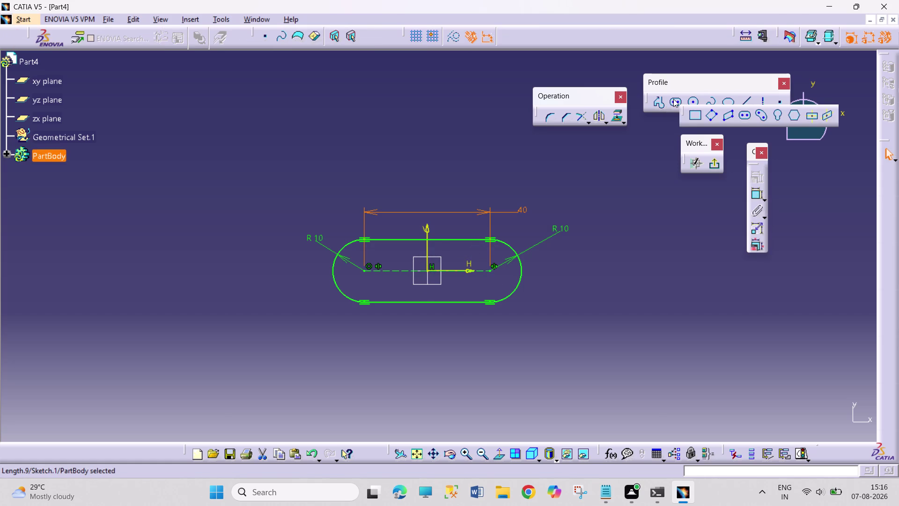
click(674, 99)
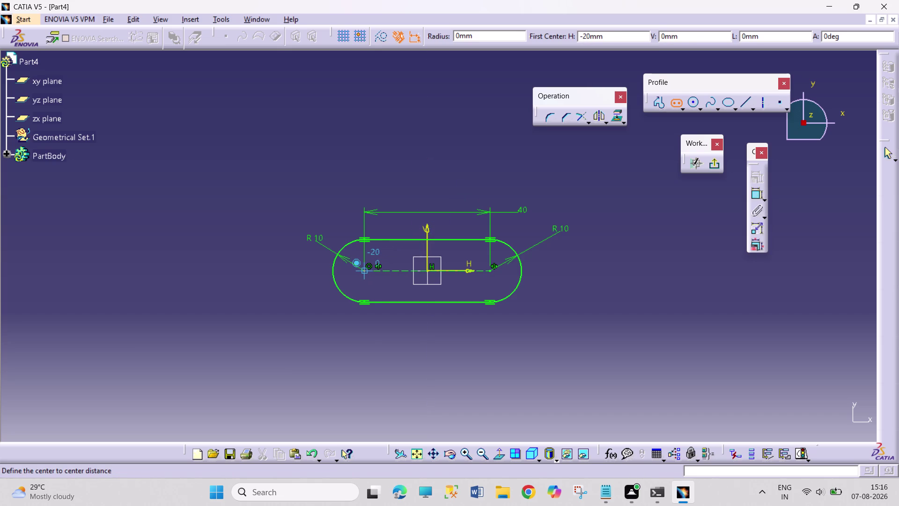
click(364, 271)
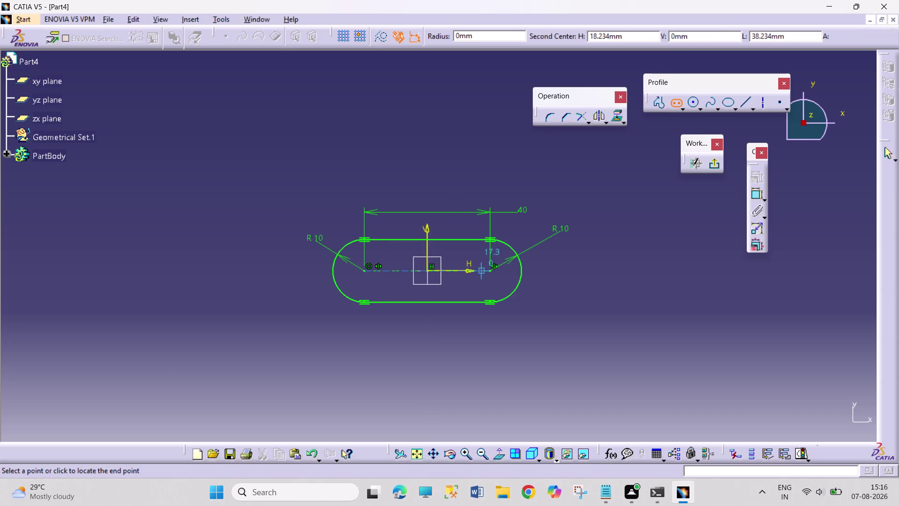
click(494, 269)
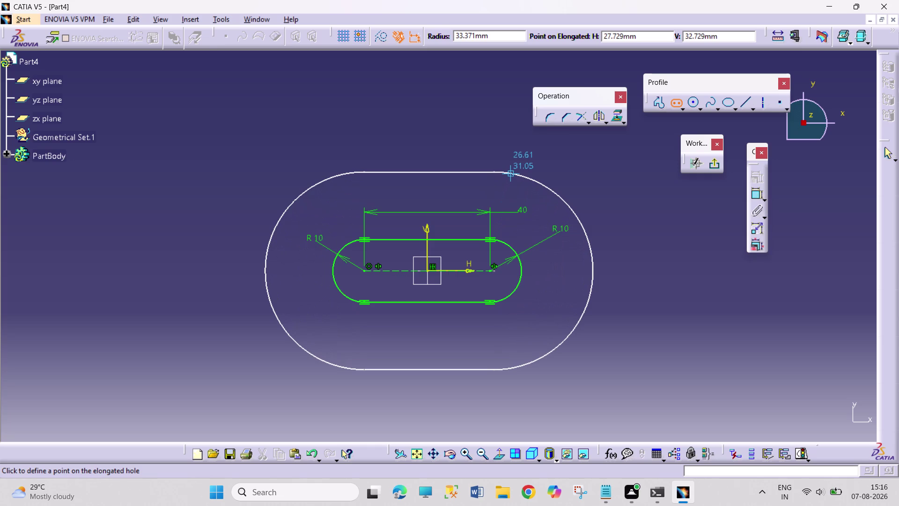
click(515, 167)
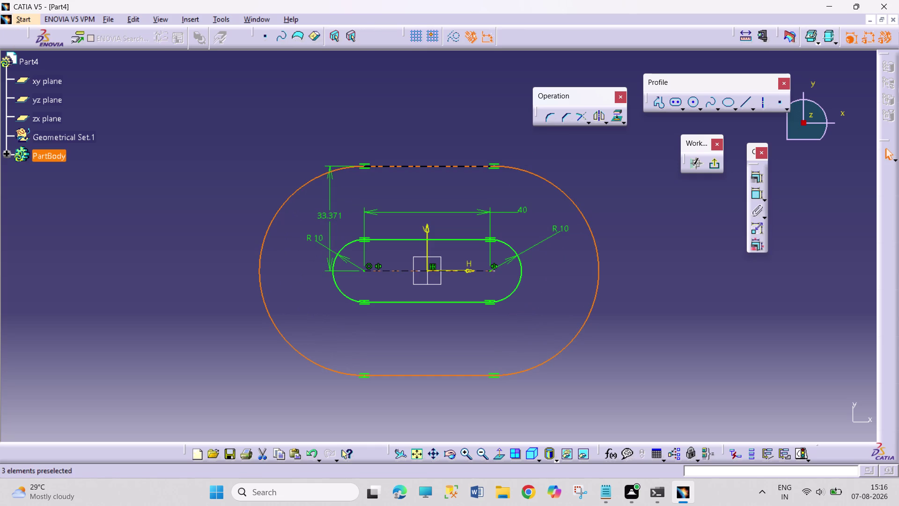
Set the new slot's offset distance to 5 mm.
right_click(332, 211)
click(317, 124)
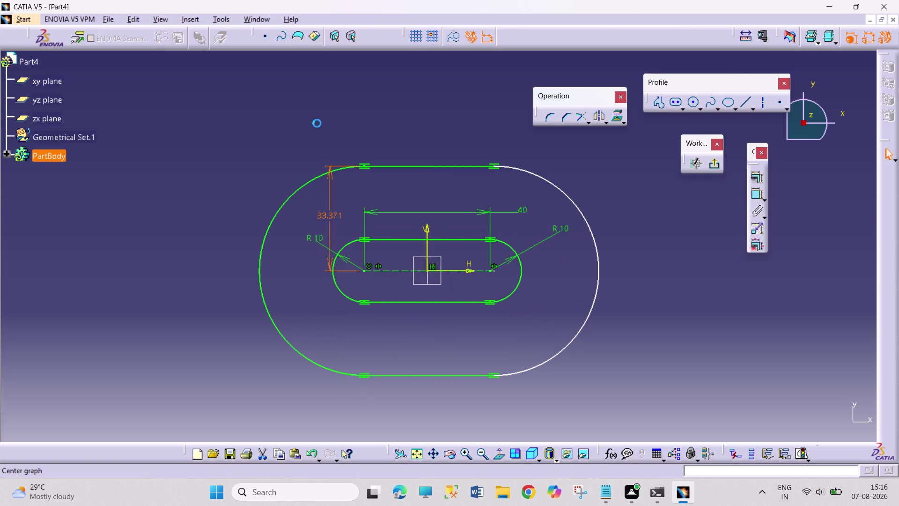
double_click(339, 214)
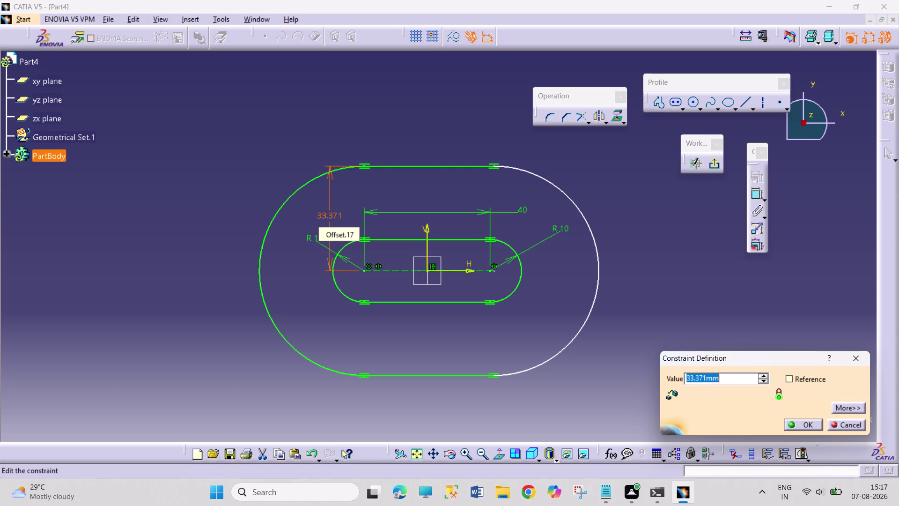
text(5.)
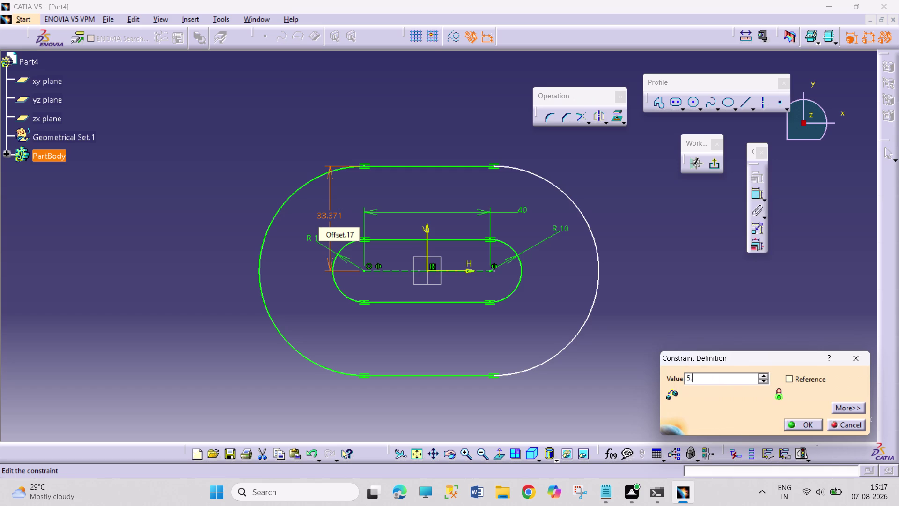
key(BackSpace)
key(Return)
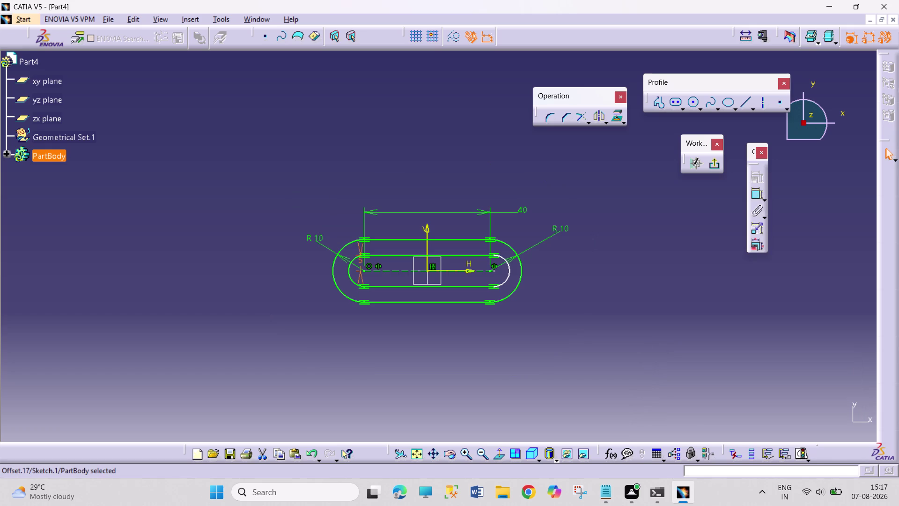
Add and then delete an unwanted inner right arc radius dimension.
click(754, 193)
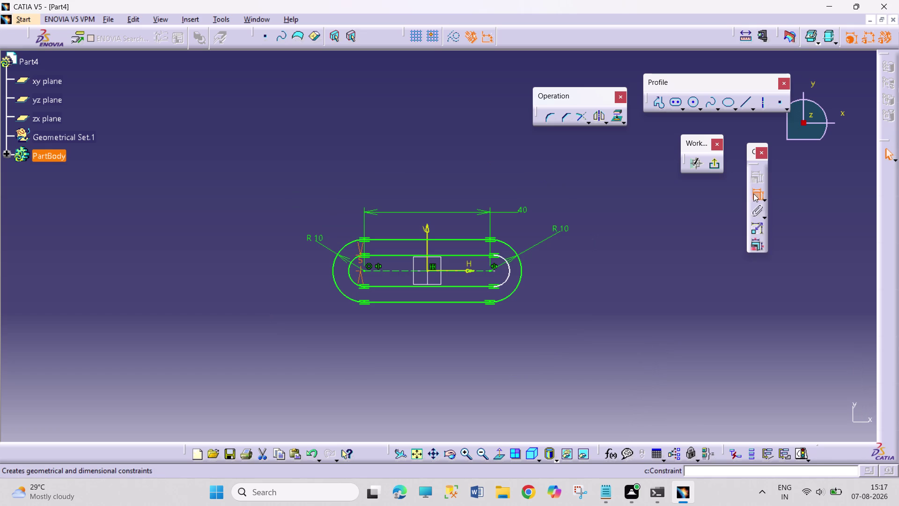
click(509, 272)
click(556, 258)
right_click(558, 256)
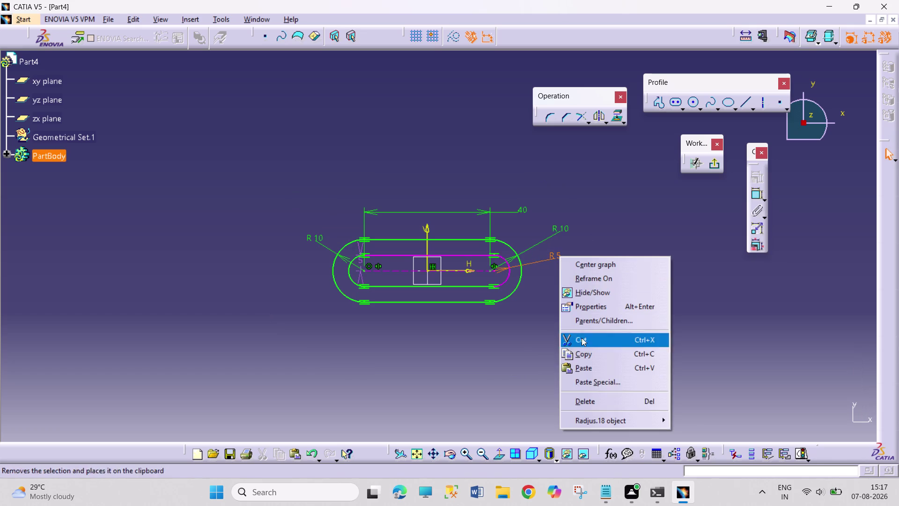
click(601, 398)
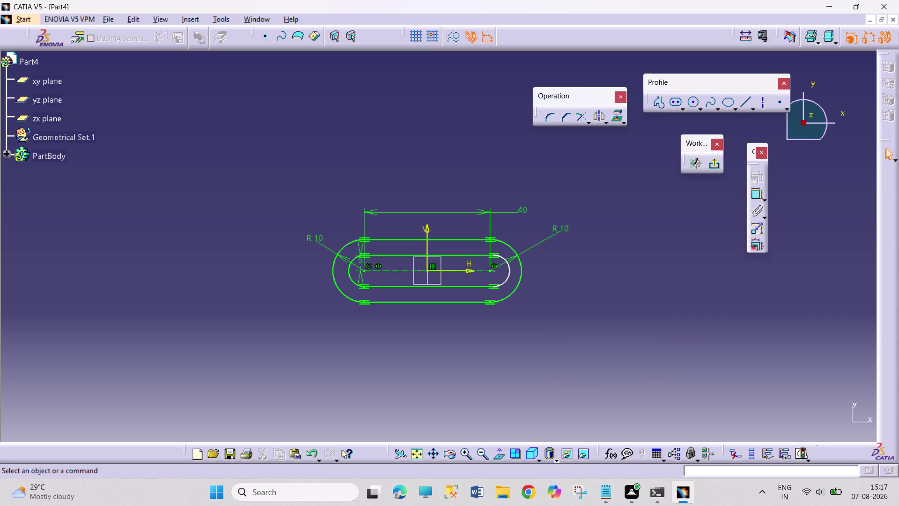
click(496, 272)
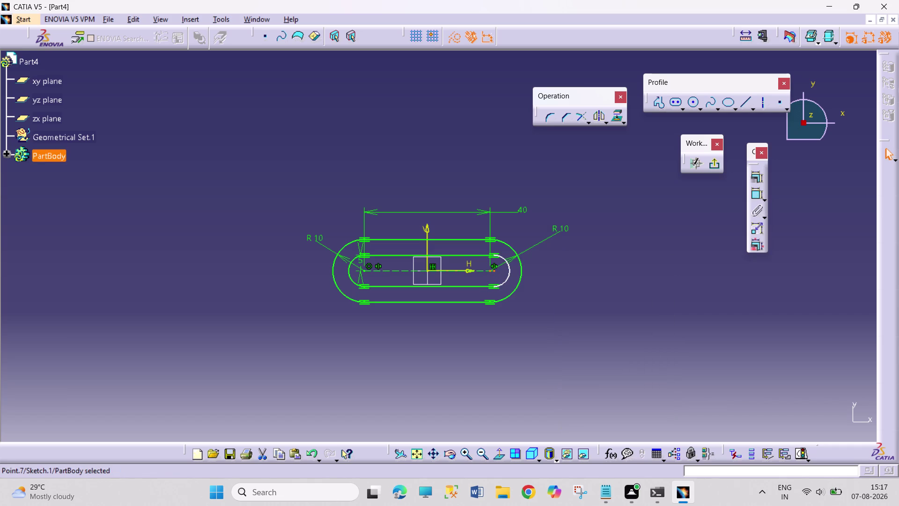
Constrain the selected slot elements via the dialog, reposition the offset dimension, and exit.
click(490, 272)
click(762, 175)
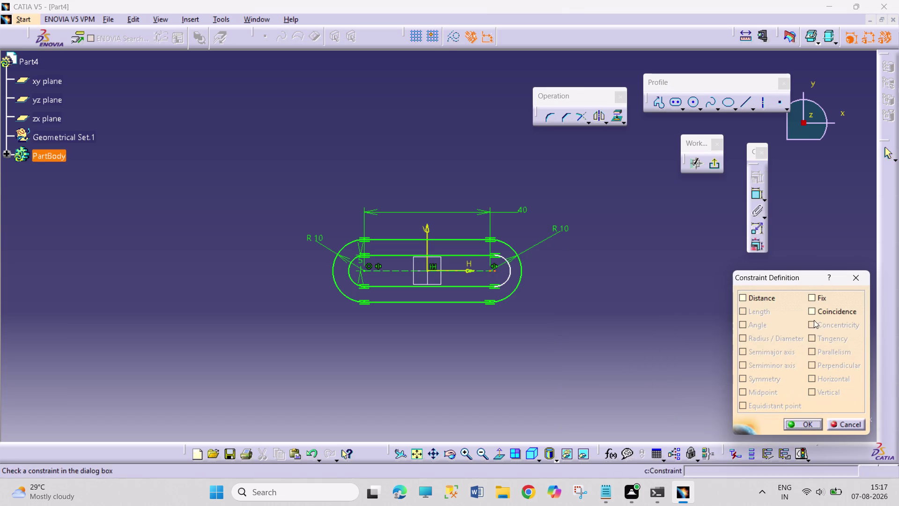
click(817, 310)
click(797, 424)
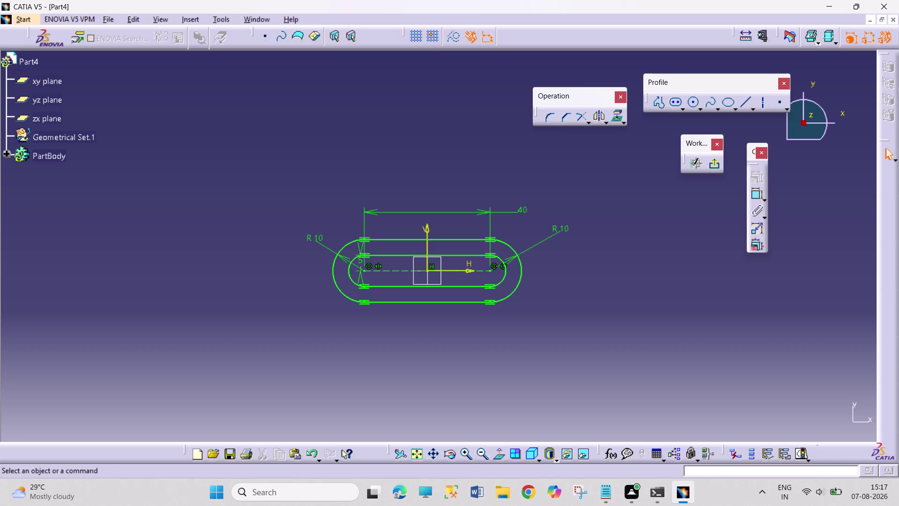
drag(361, 263, 338, 239)
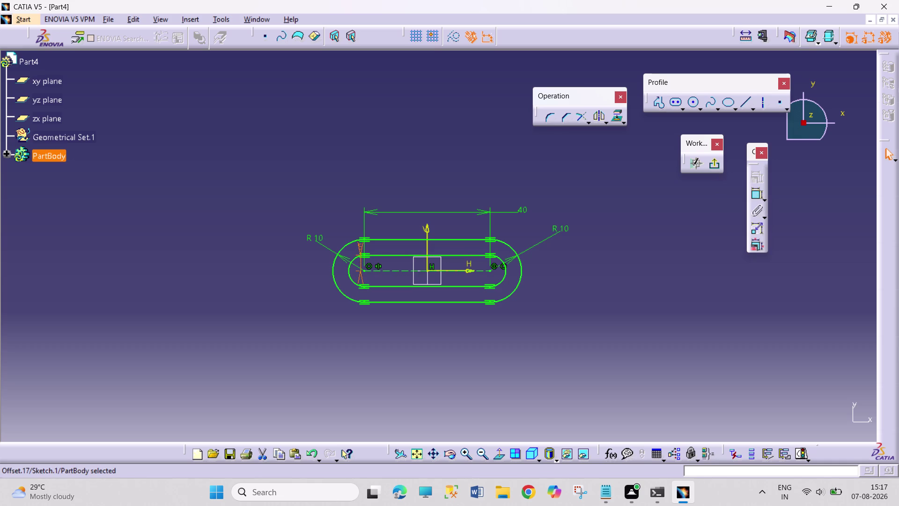
drag(337, 239, 332, 181)
click(713, 164)
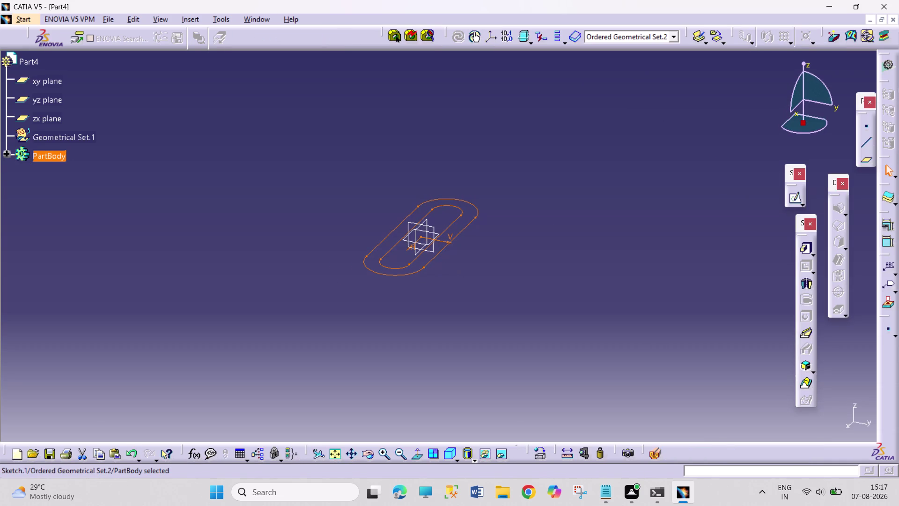
Pad the slot sketch 400 mm into a hollow tube and sketch on its flat side.
click(805, 248)
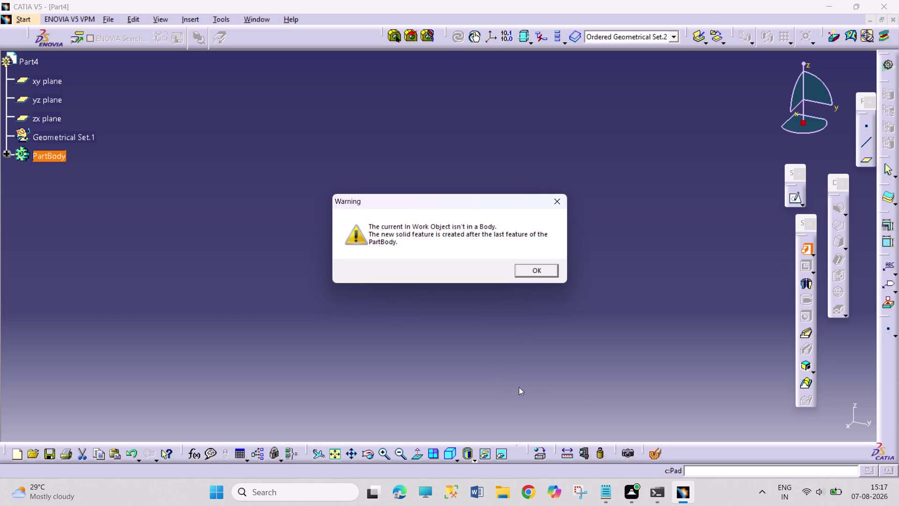
click(549, 276)
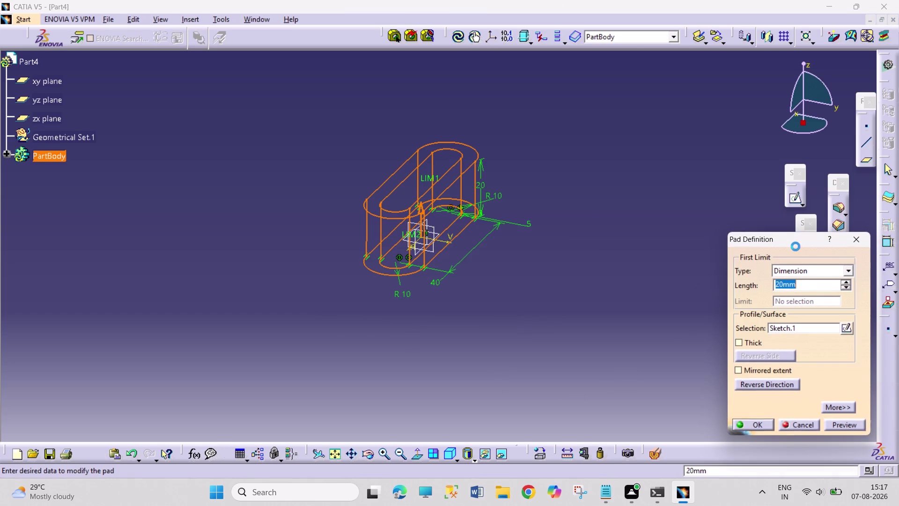
text(400)
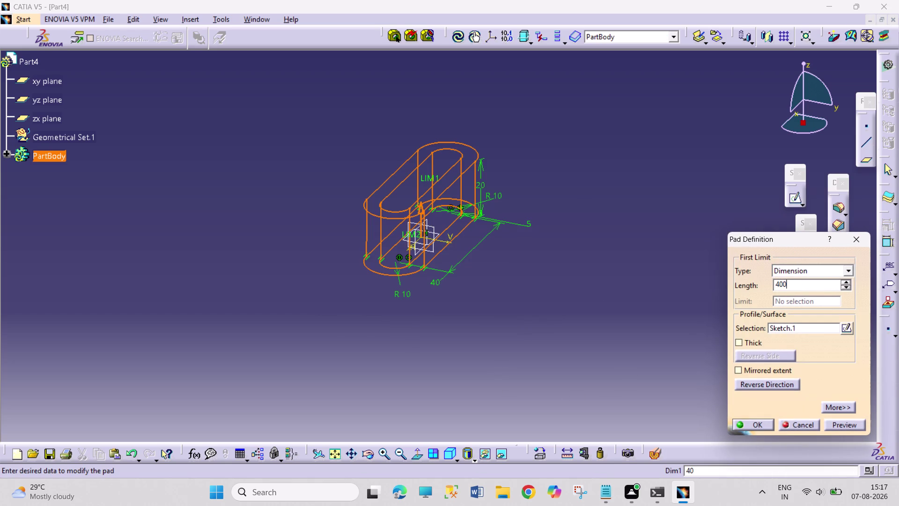
key(Return)
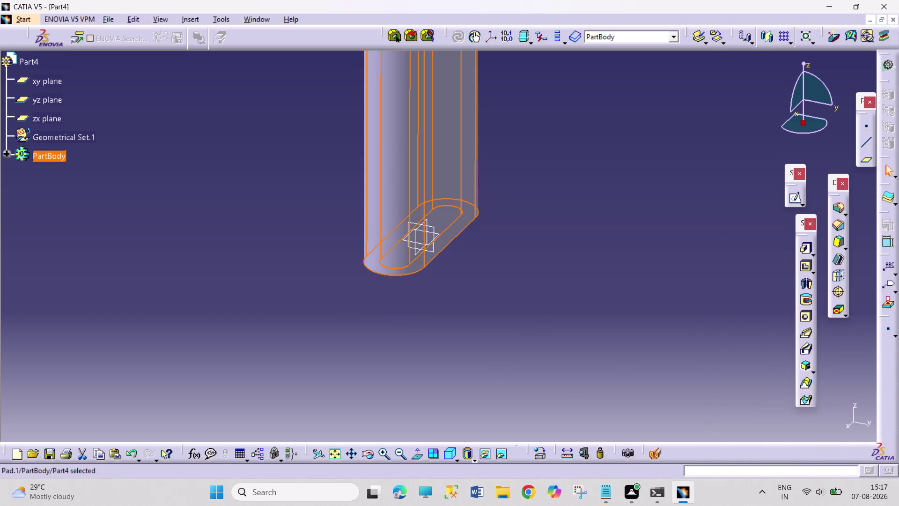
click(340, 453)
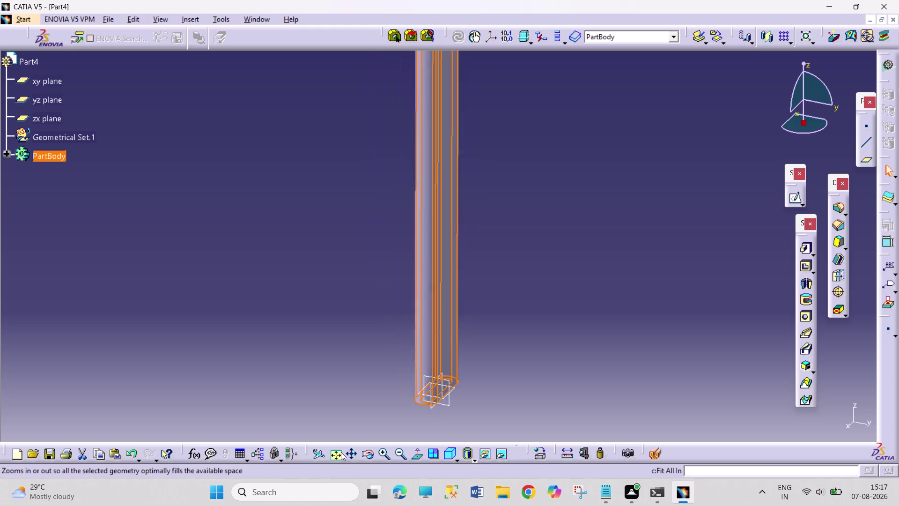
click(527, 398)
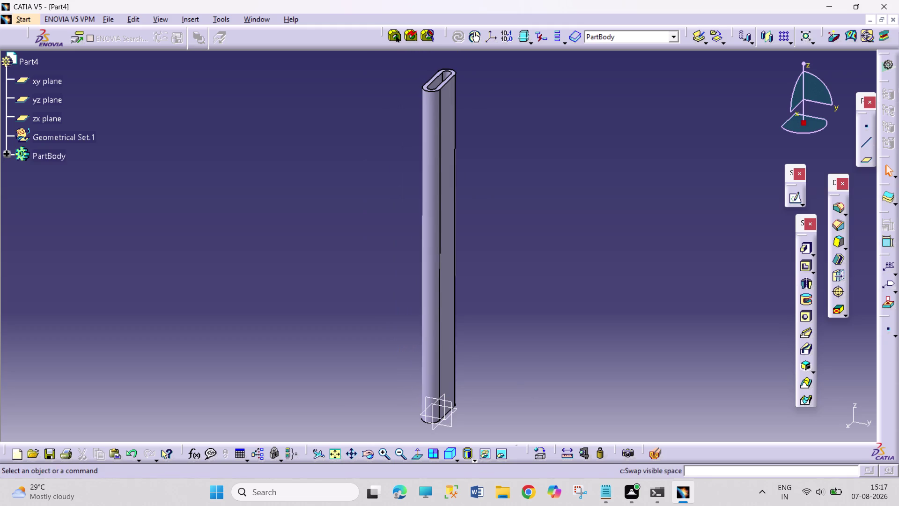
click(450, 374)
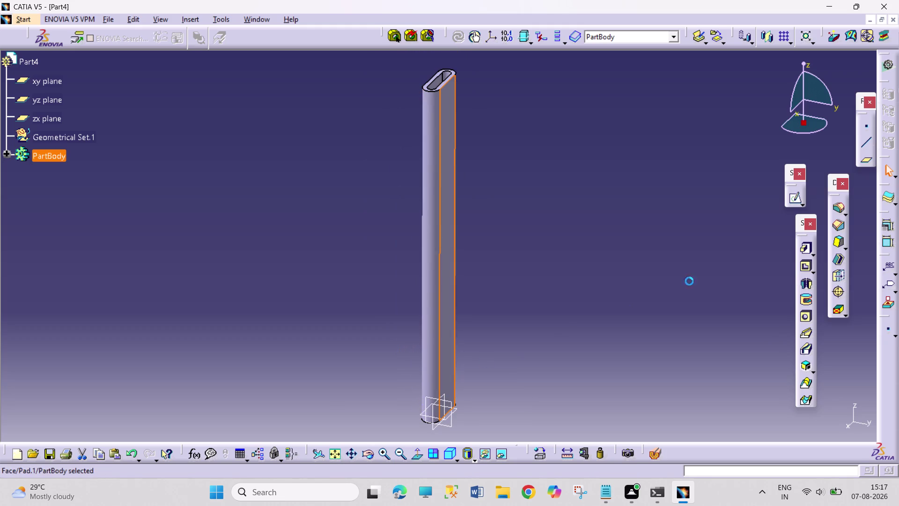
click(797, 194)
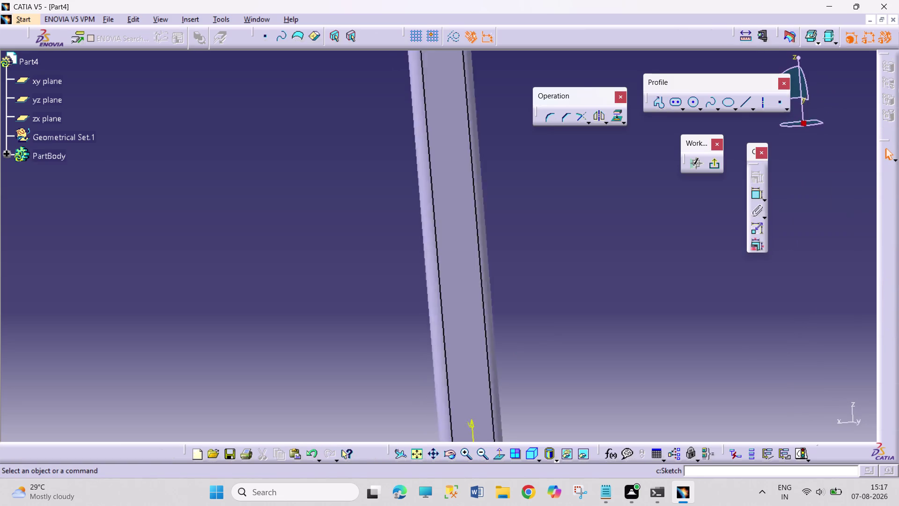
In normal view, draw a circle on the tube face and add diameter and vertical-distance dimensions.
click(418, 458)
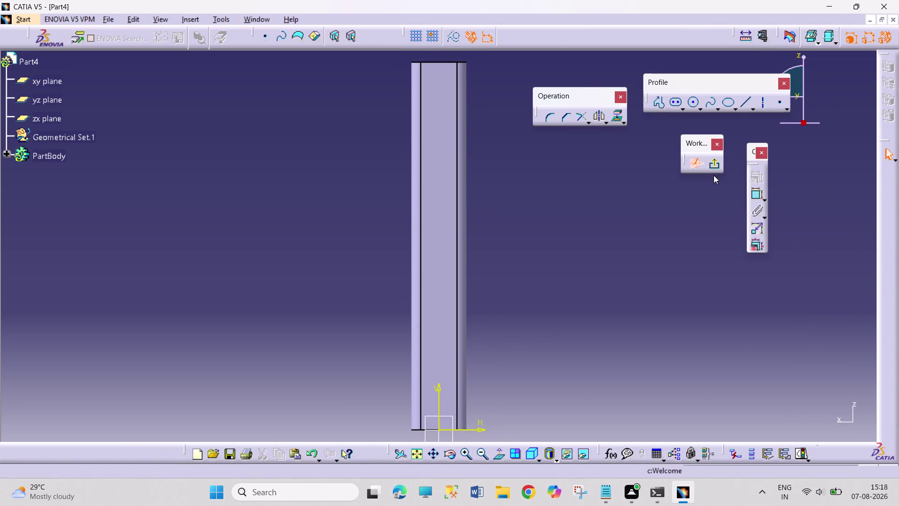
click(692, 106)
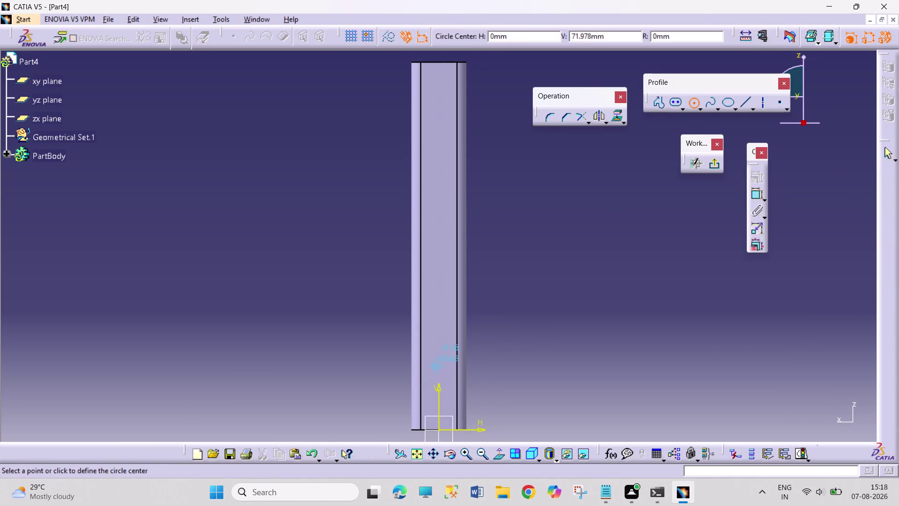
click(439, 355)
click(445, 362)
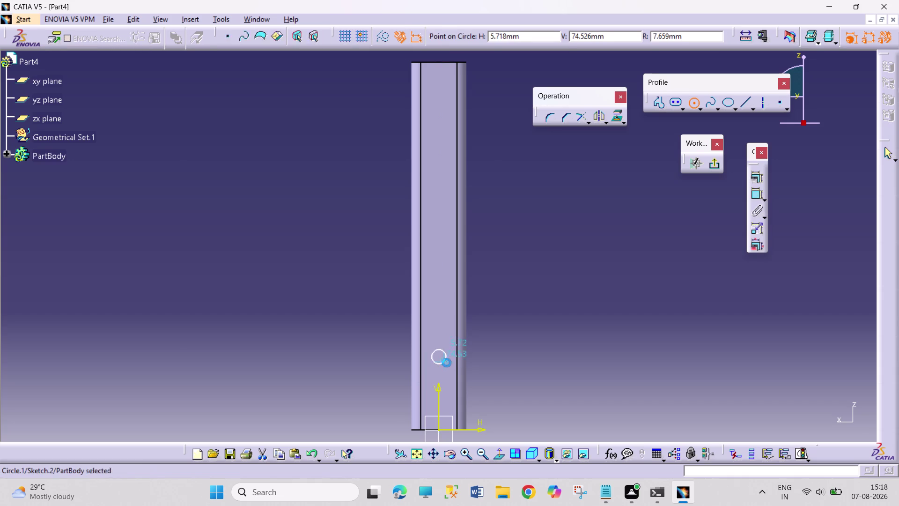
click(755, 194)
click(532, 307)
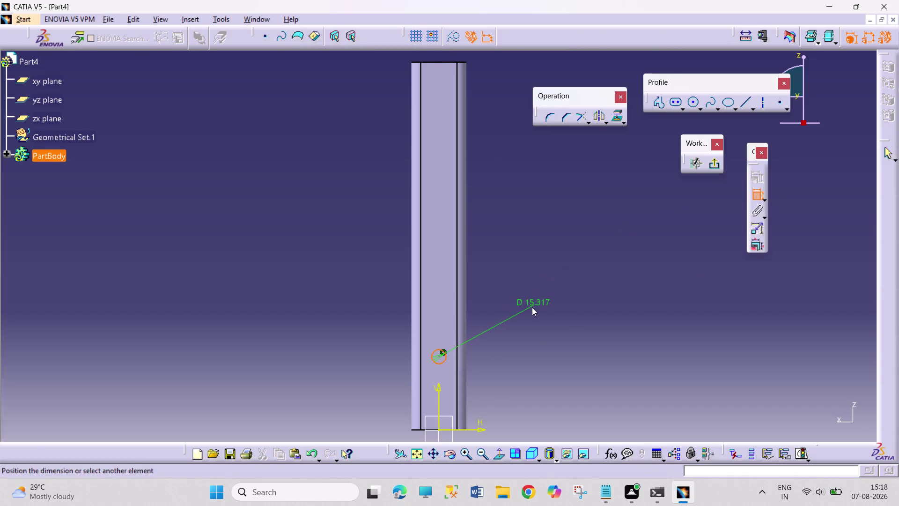
click(755, 196)
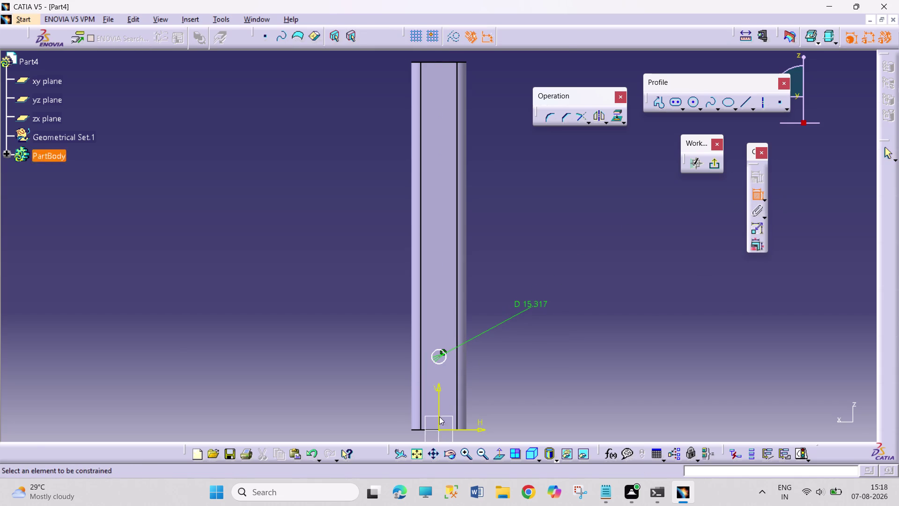
click(470, 430)
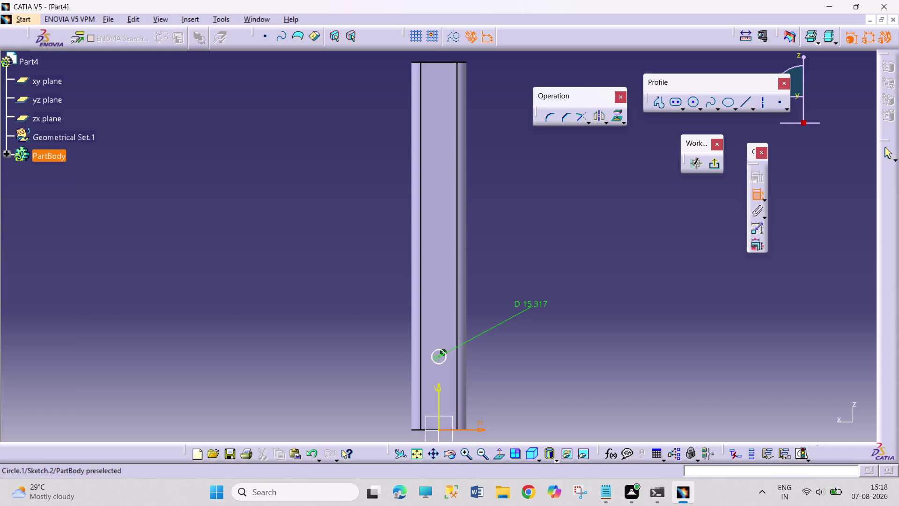
click(438, 357)
click(507, 390)
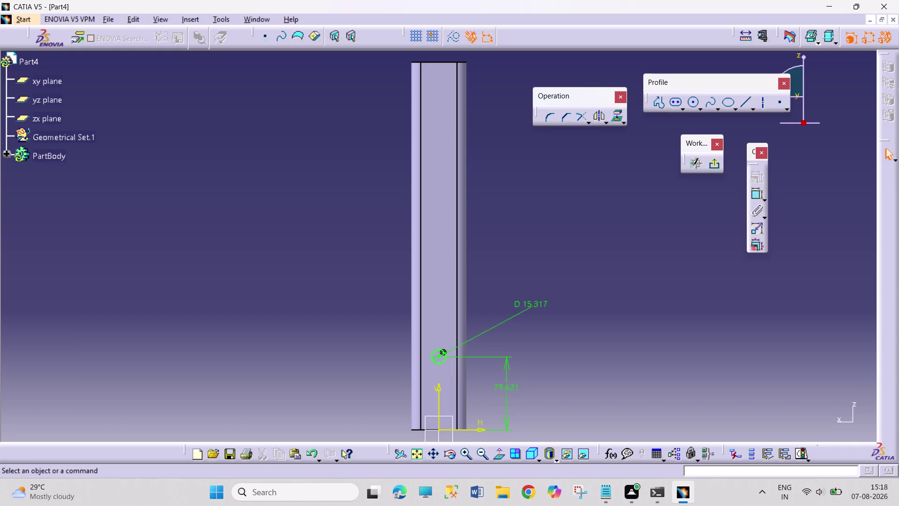
Set the circle diameter to 6 mm and its height to 32 mm, then exit the sketch.
double_click(540, 303)
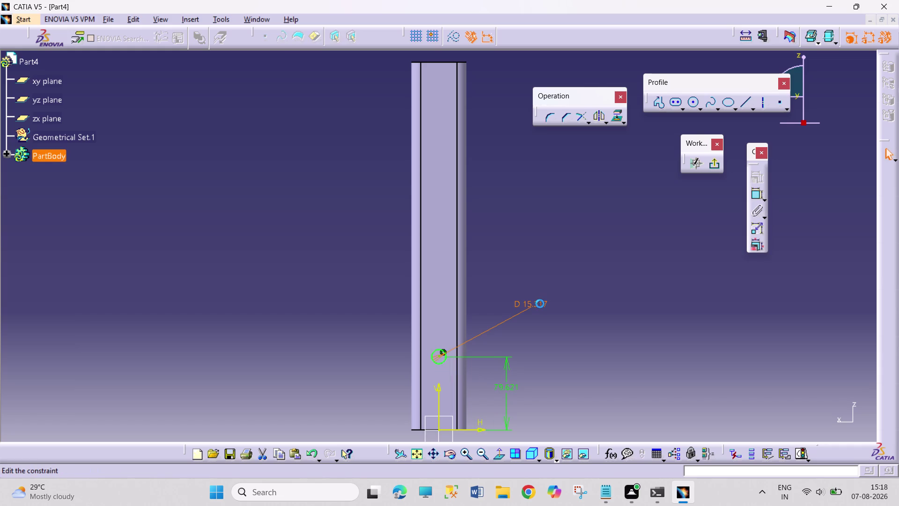
key(6)
key(Return)
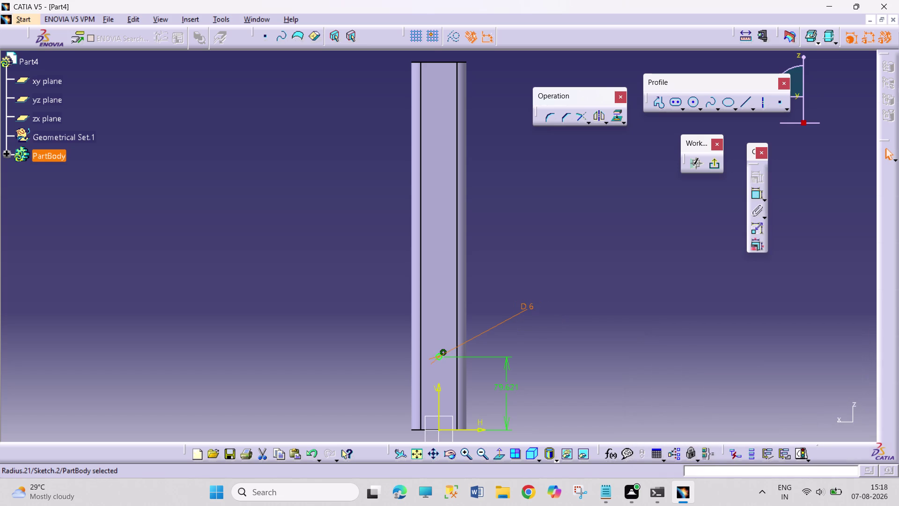
double_click(507, 387)
text(3)
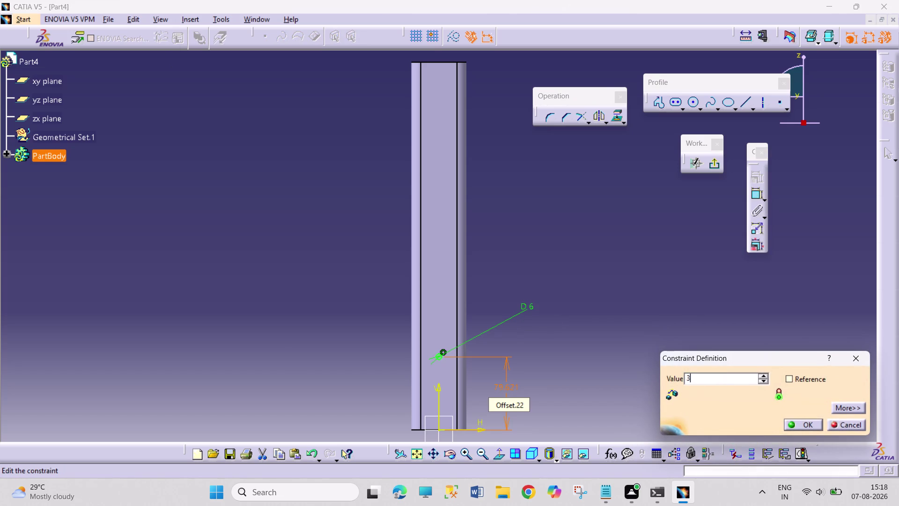
text(2)
key(Return)
drag(552, 383, 556, 384)
click(715, 168)
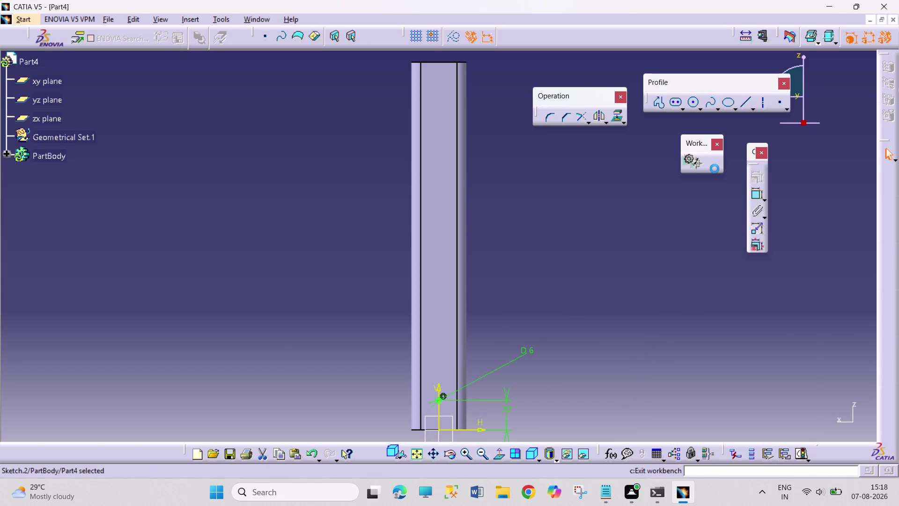
click(807, 268)
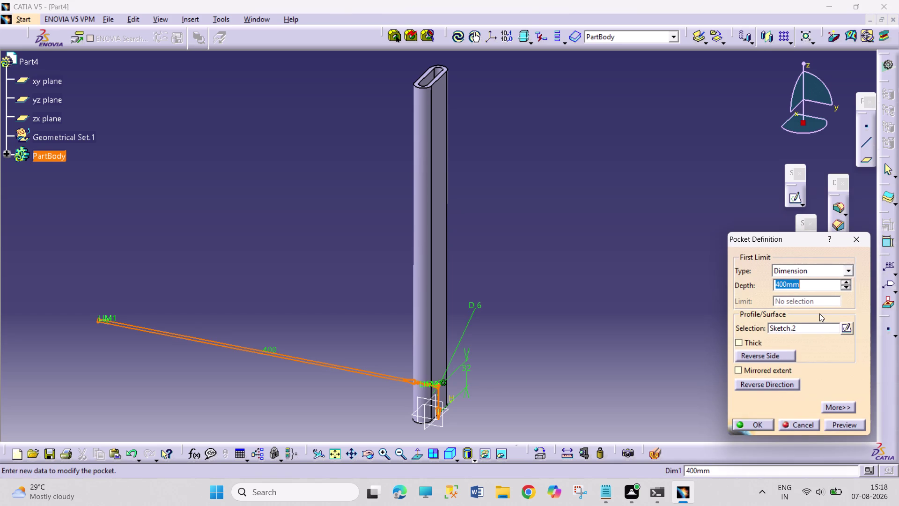
Create the pocket with a 10 mm depth and orbit to inspect the hole.
text(1)
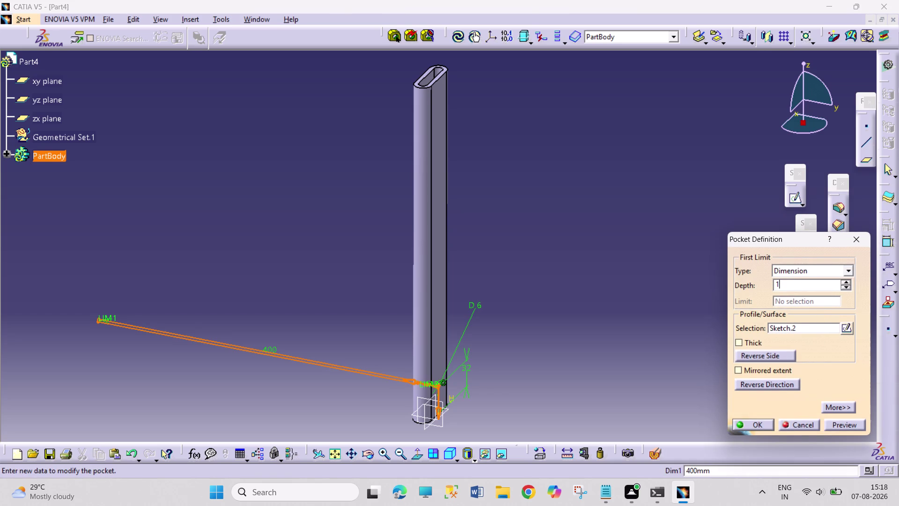
text(0)
key(Return)
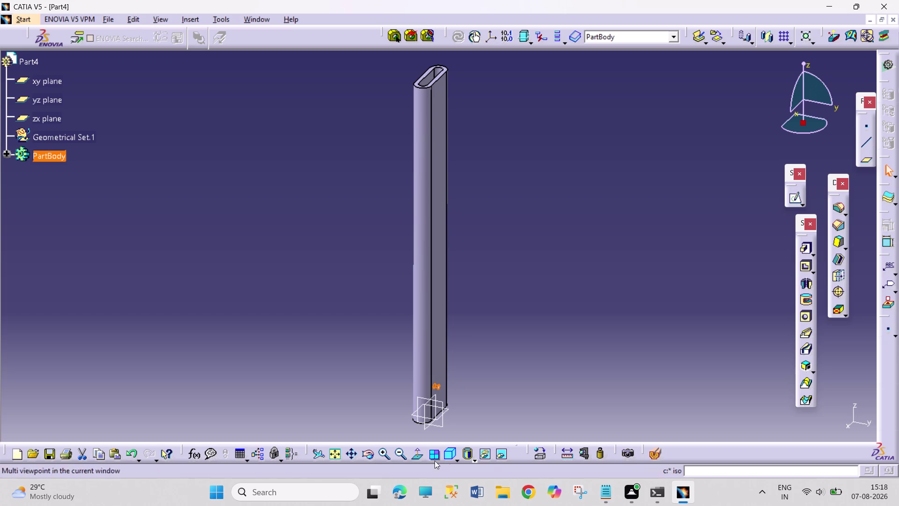
click(369, 455)
drag(363, 392, 499, 376)
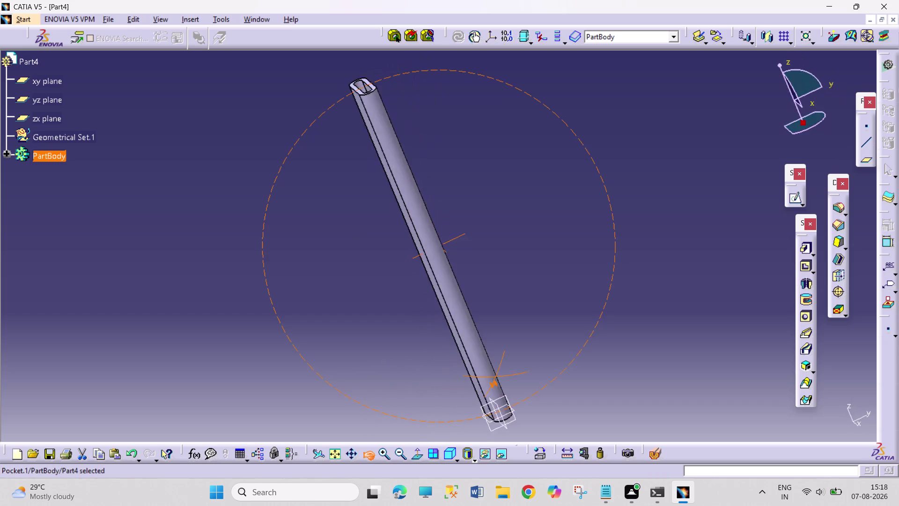
drag(499, 376, 535, 364)
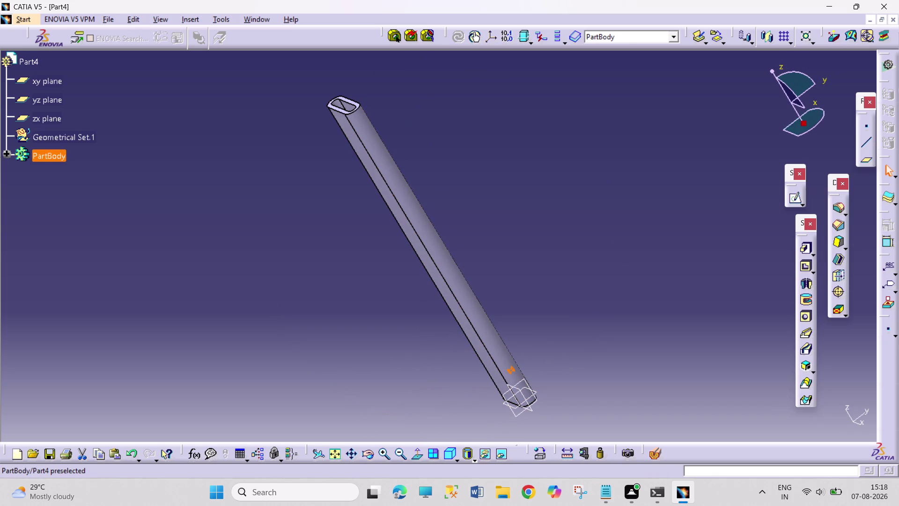
Reopen the pocket from the feature tree and change its depth to 34 mm.
click(5, 156)
double_click(53, 235)
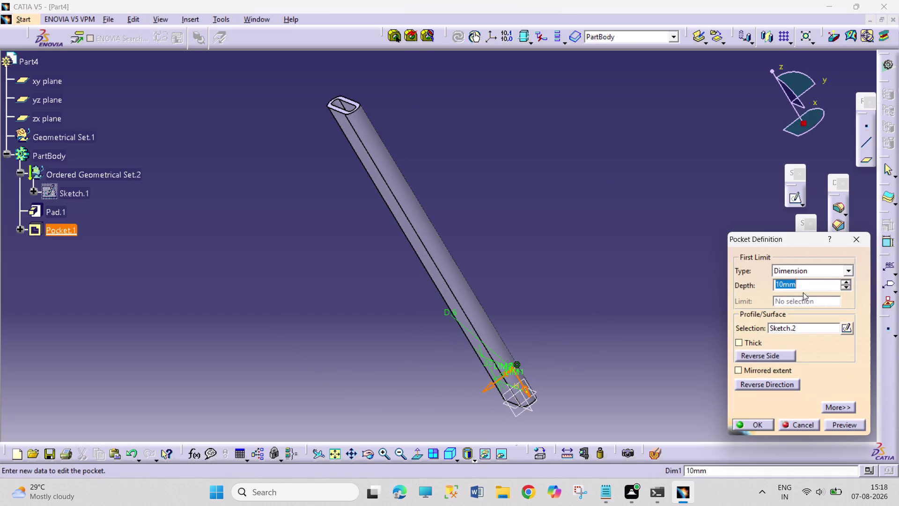
click(846, 283)
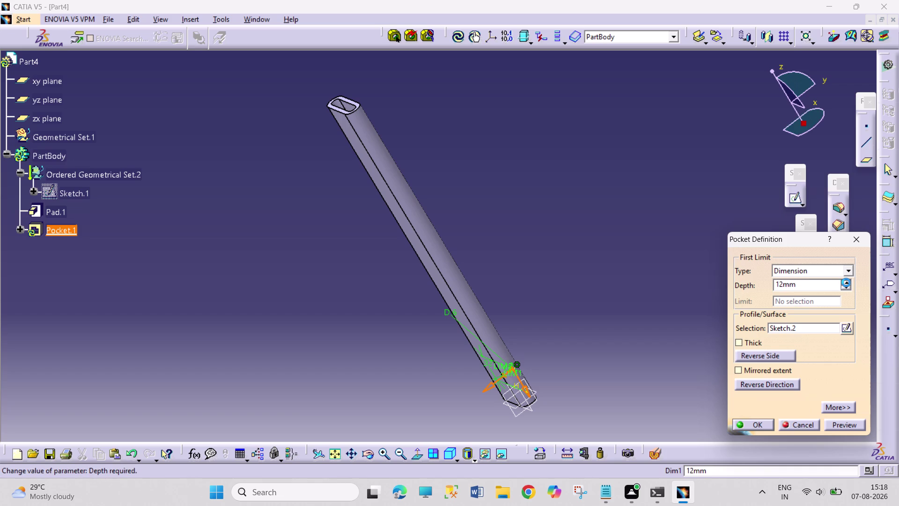
click(846, 282)
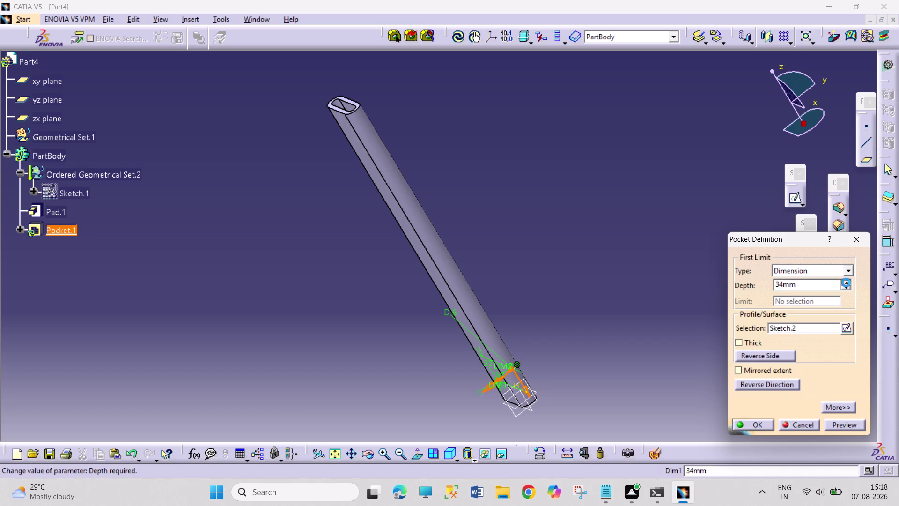
click(757, 424)
click(367, 456)
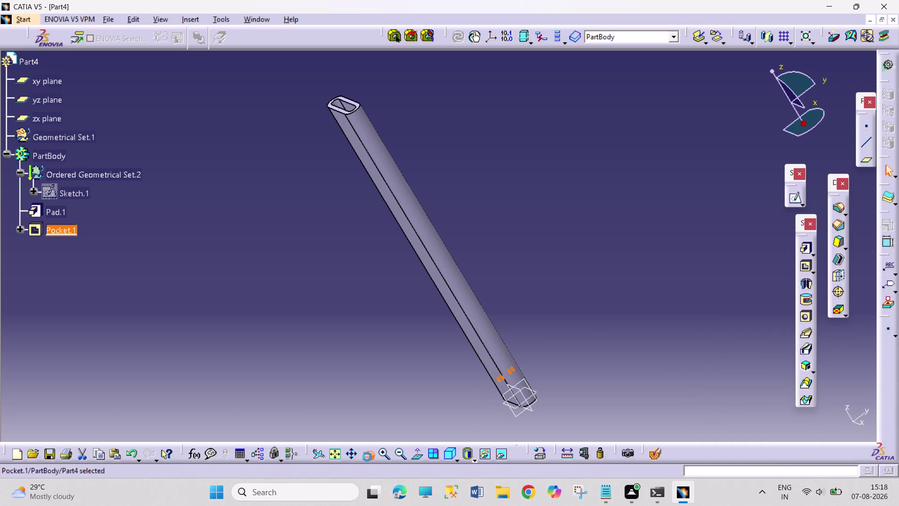
Rotate the tube and switch to the standard isometric view.
drag(379, 408, 507, 328)
click(412, 374)
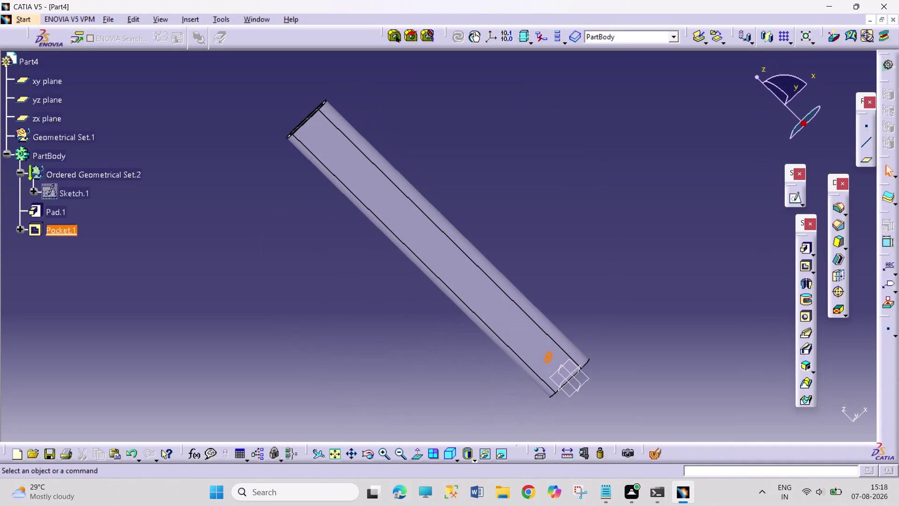
click(338, 456)
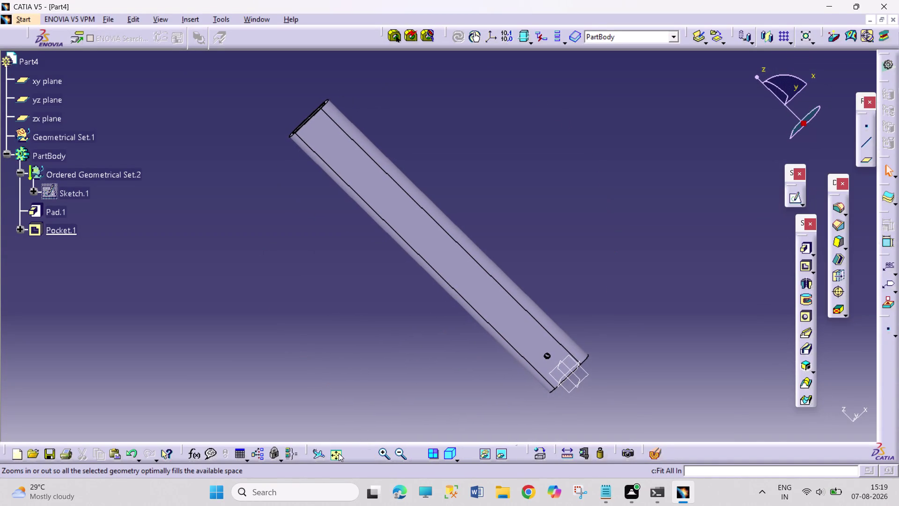
click(450, 451)
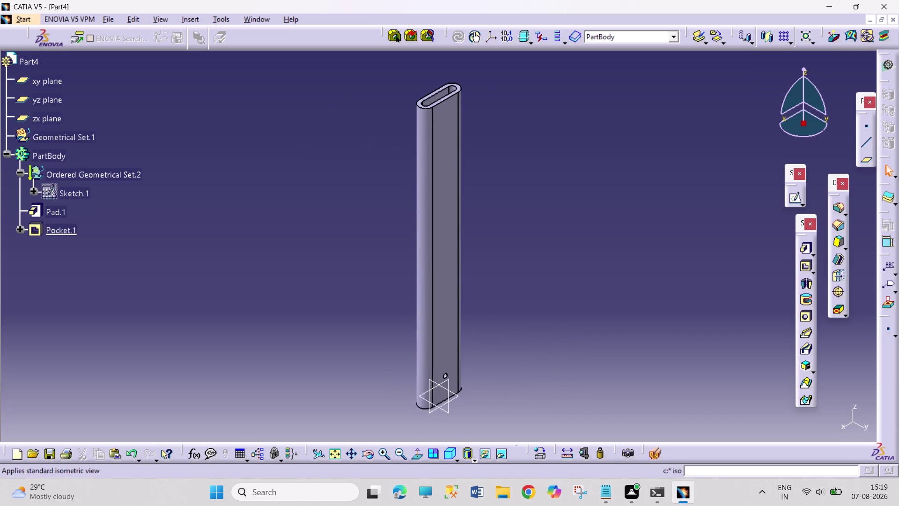
key(ctrl+s)
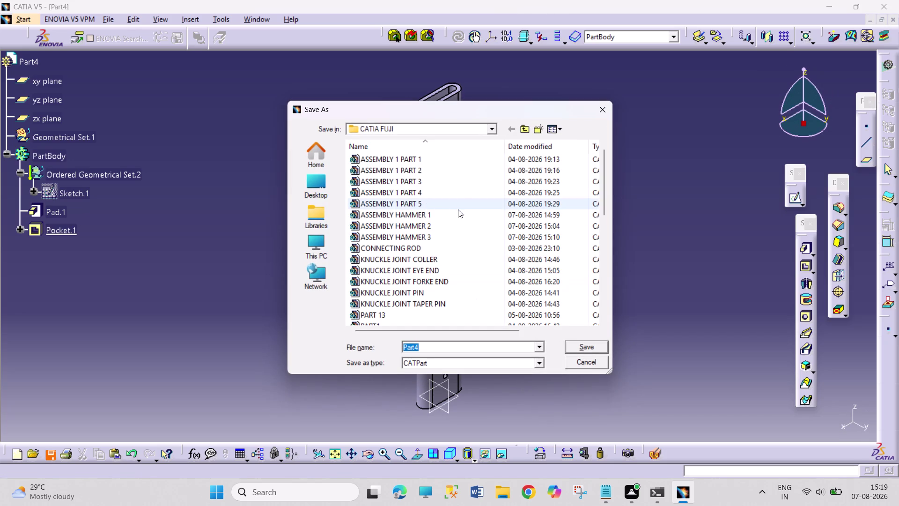
Save the tube part as ASSEMBLY HAMMER 4 in the CATIA FUJI folder.
click(452, 233)
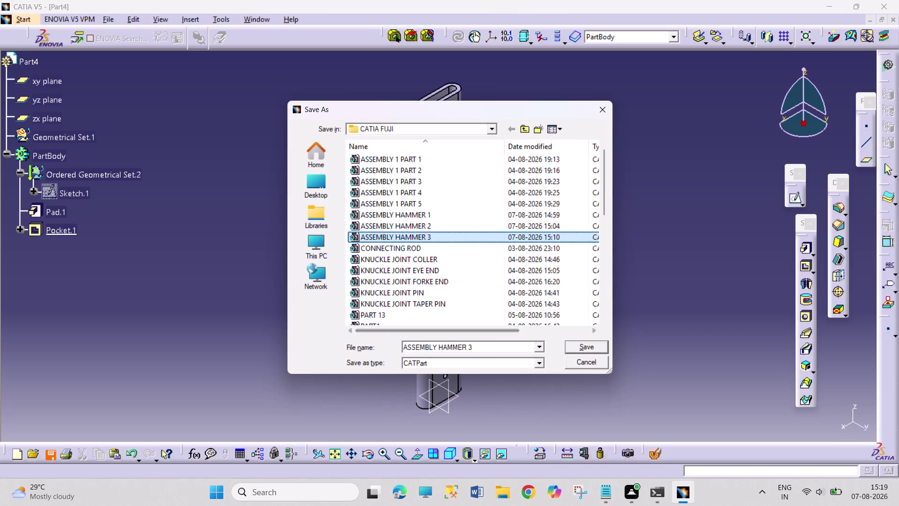
double_click(487, 343)
key(4)
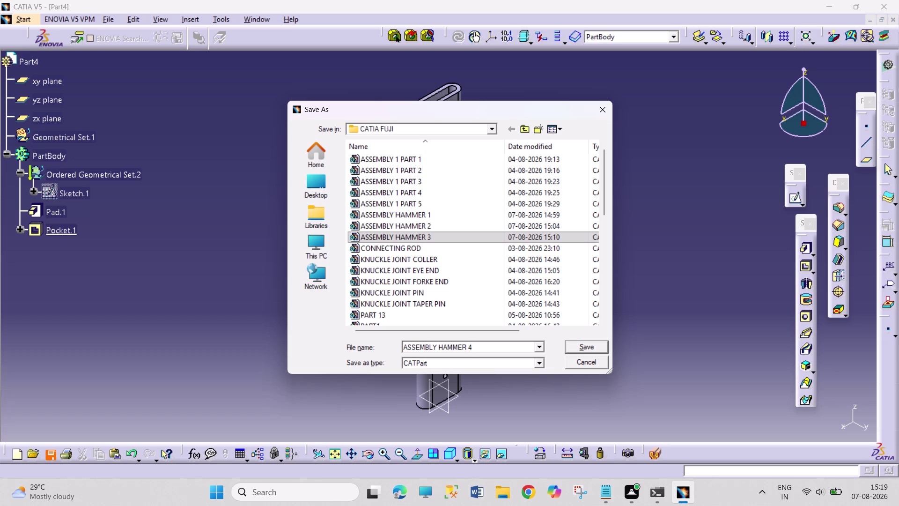
key(Return)
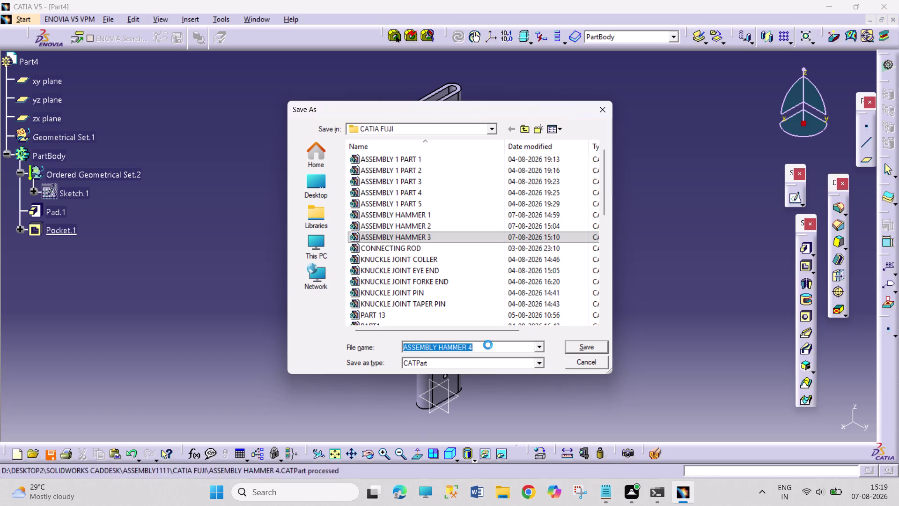
key(ctrl+n)
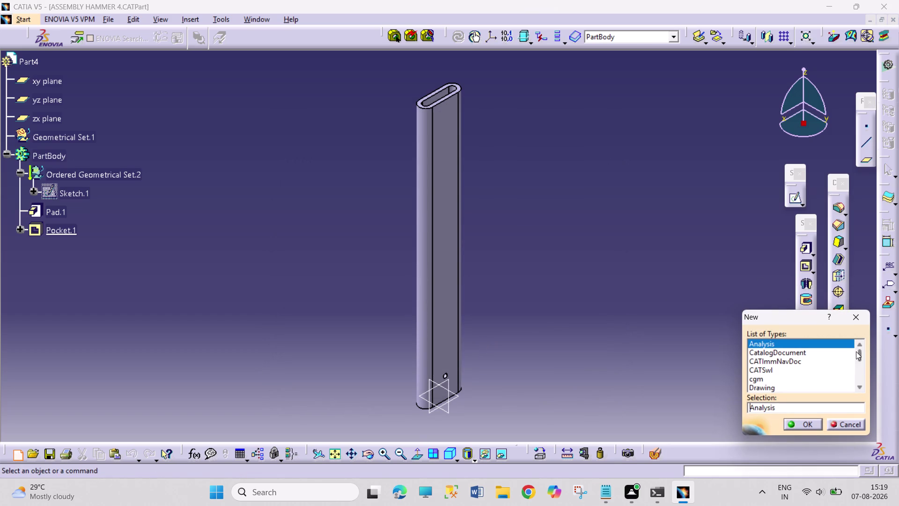
Create a new Part document, Part5, and adjust the view of its default planes.
drag(861, 355, 868, 396)
click(788, 347)
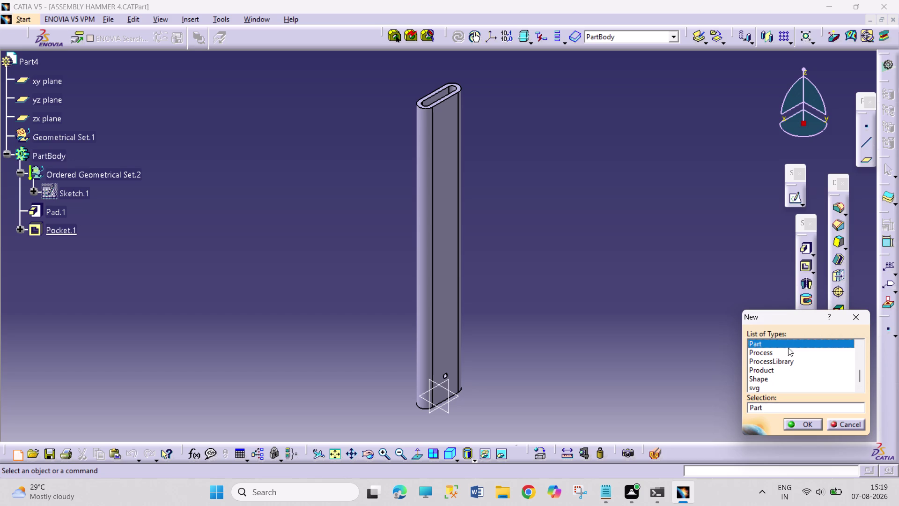
click(792, 421)
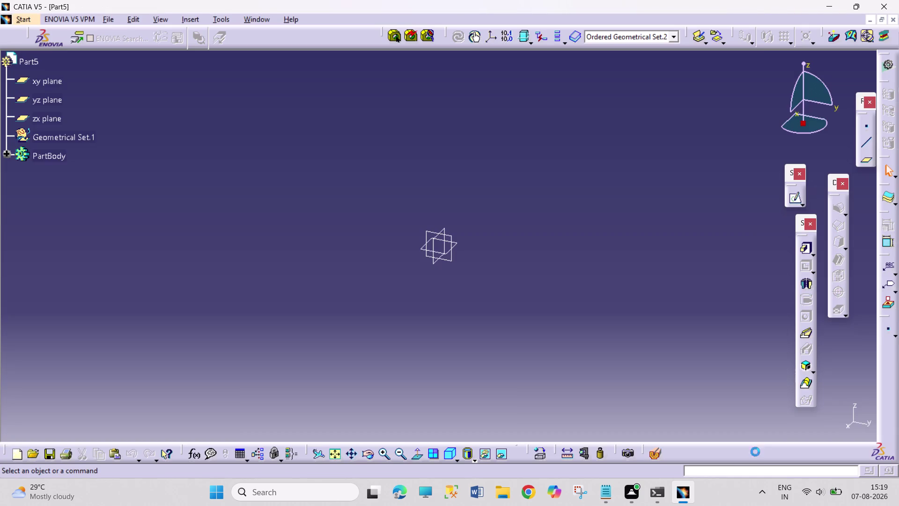
drag(494, 163, 816, 366)
drag(453, 155, 608, 293)
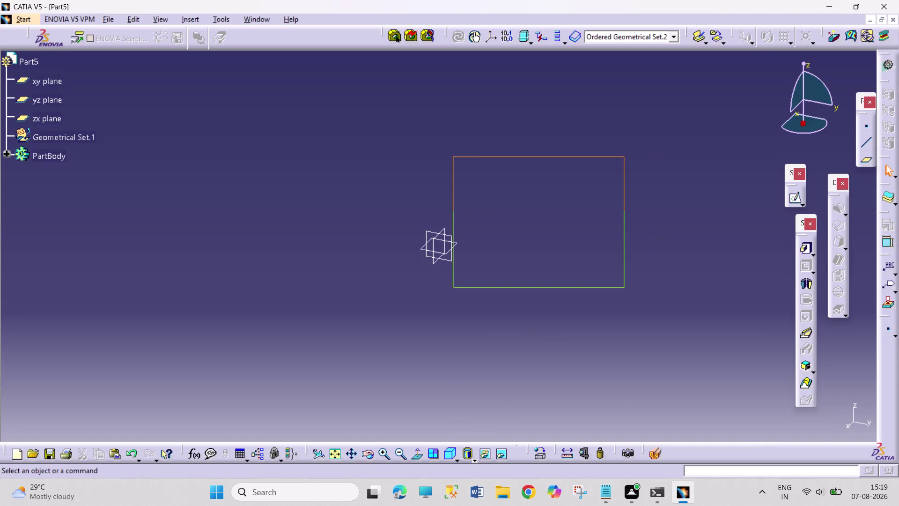
drag(608, 293, 437, 313)
drag(475, 223, 477, 319)
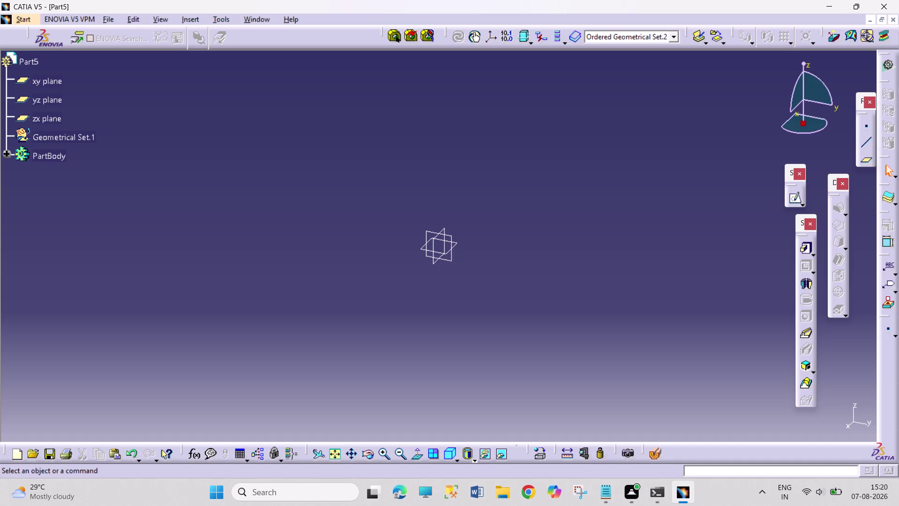
click(458, 245)
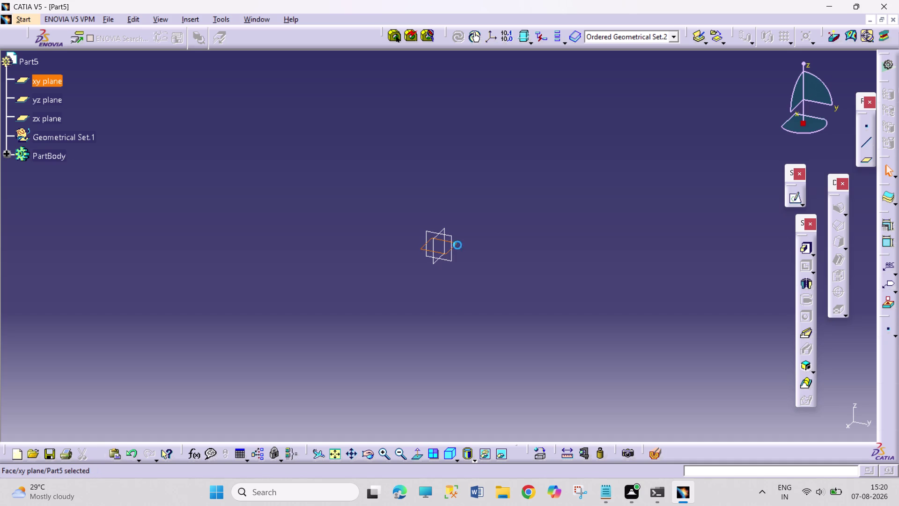
Start a sketch on the xy plane and draw two concentric circles at the origin.
click(795, 199)
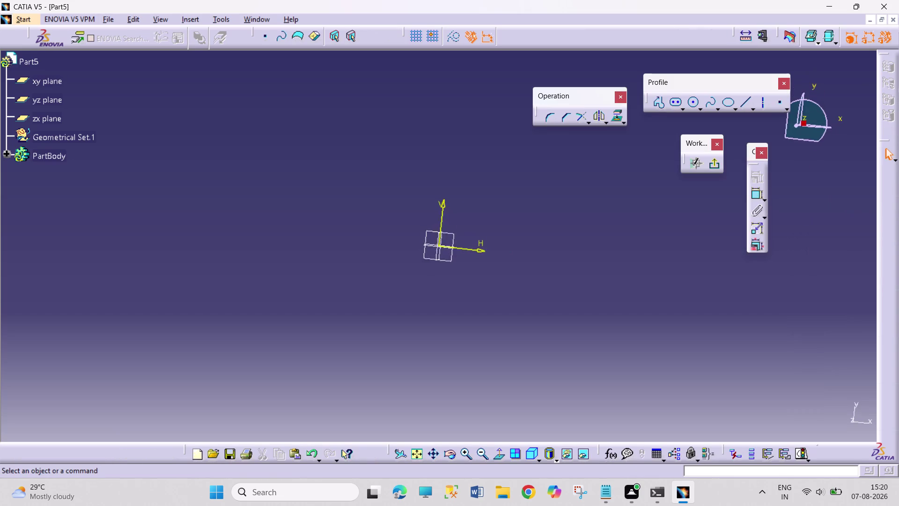
click(695, 100)
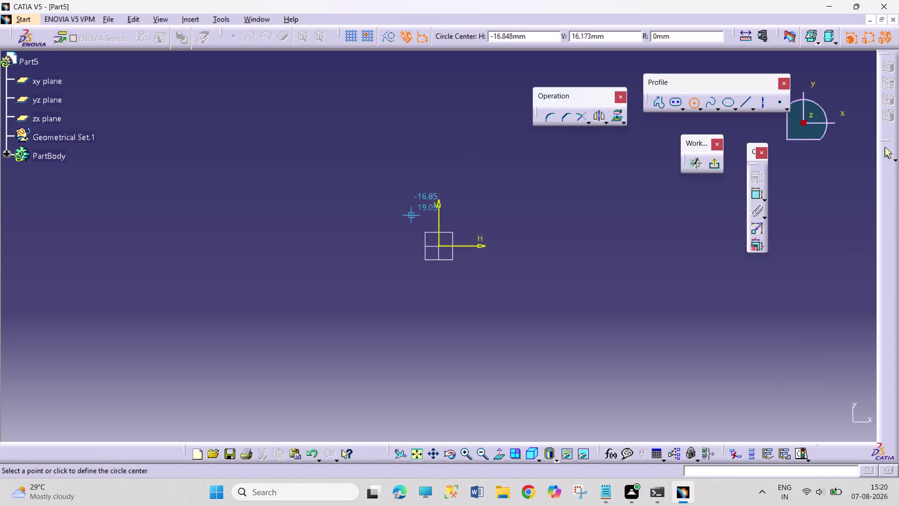
click(438, 246)
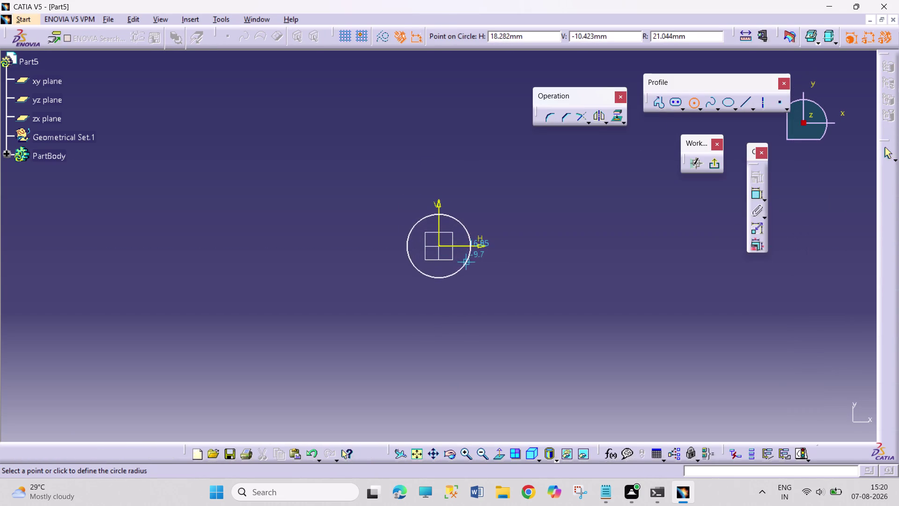
click(470, 262)
click(691, 101)
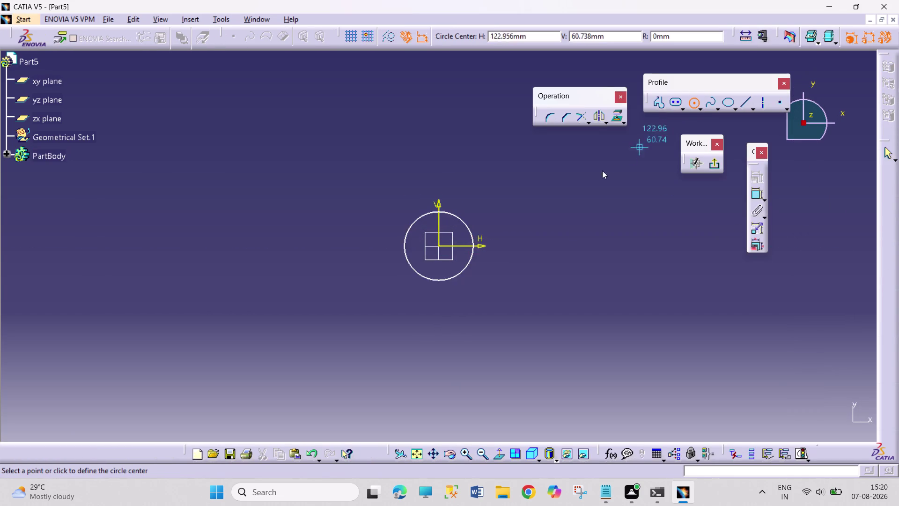
click(439, 247)
drag(455, 263, 460, 263)
Dimension both circles and set the inner circle's diameter to 6 mm.
drag(755, 192, 754, 193)
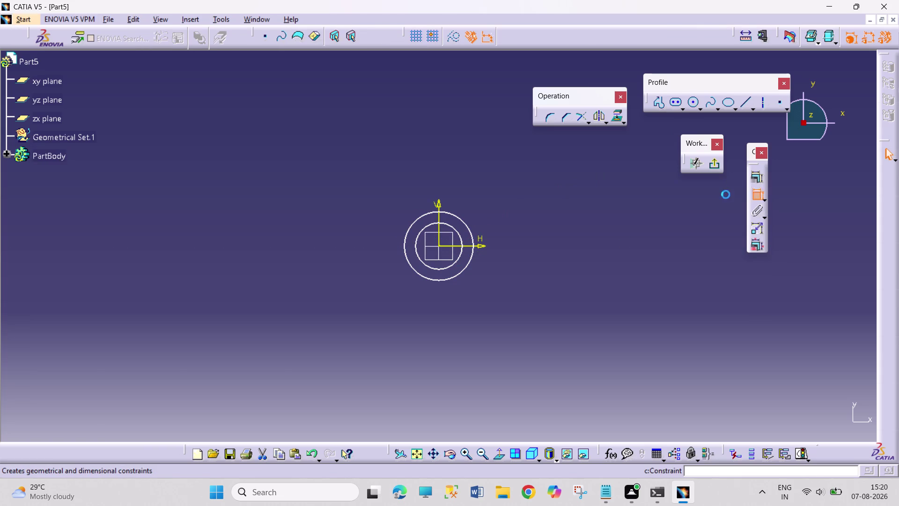
drag(754, 193, 748, 194)
click(751, 195)
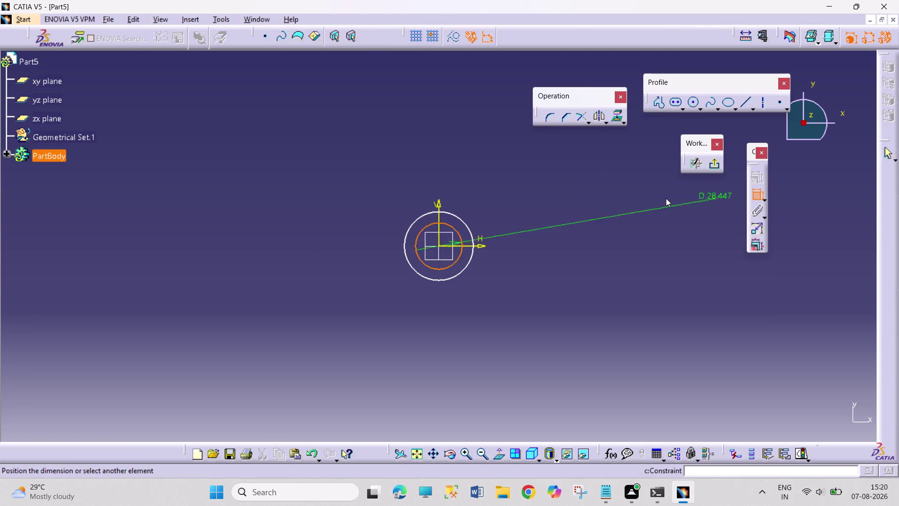
click(496, 204)
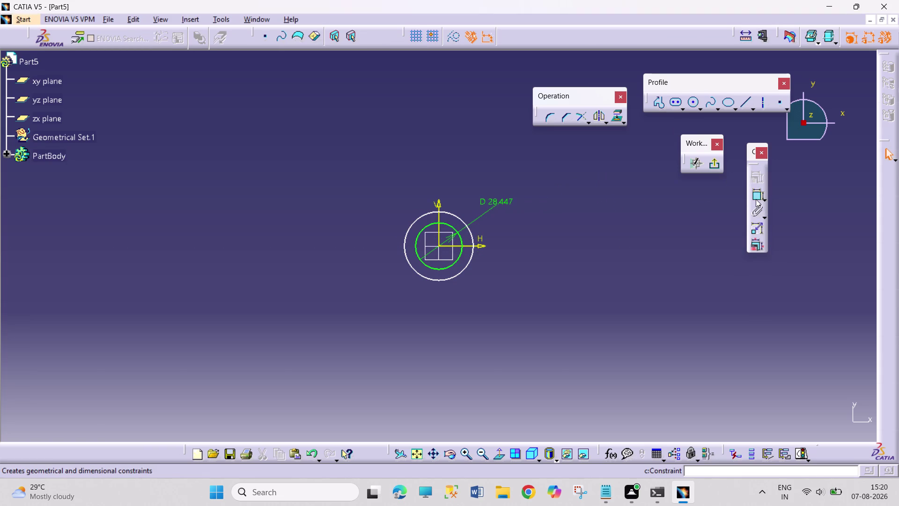
click(756, 199)
click(458, 220)
click(474, 186)
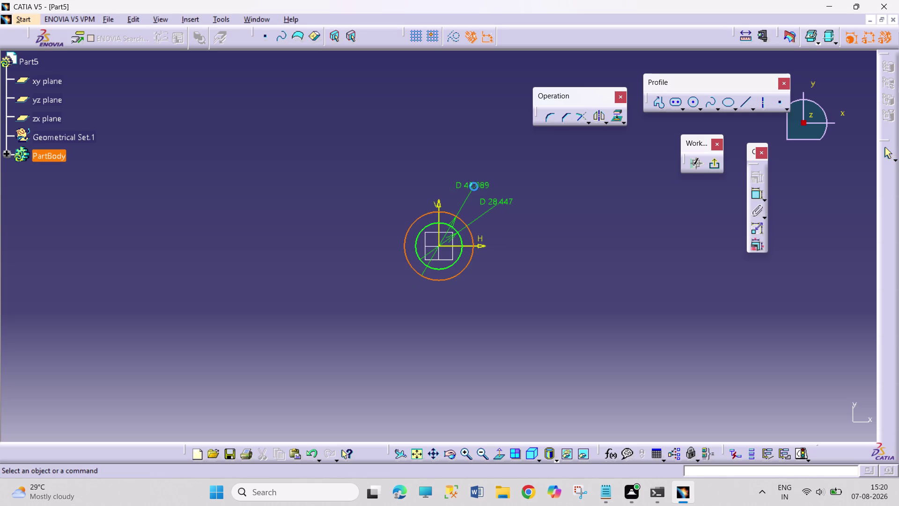
double_click(506, 201)
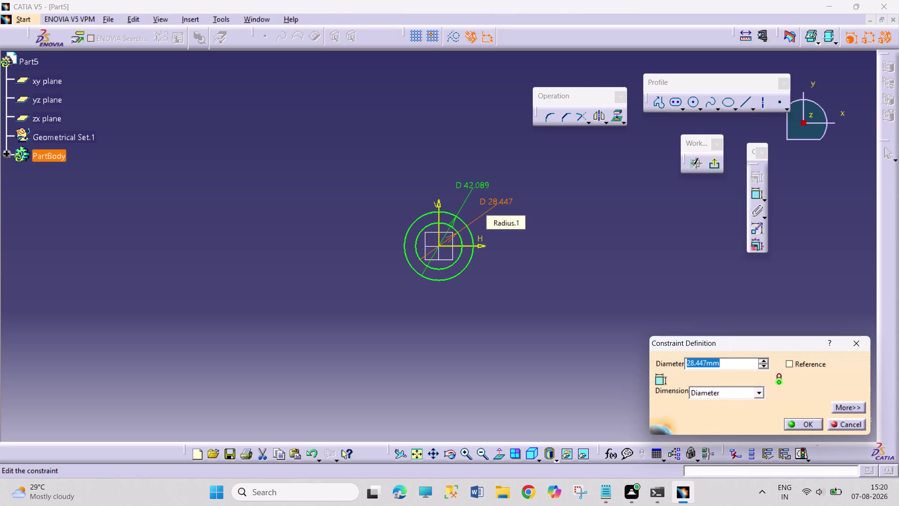
key(6)
key(Return)
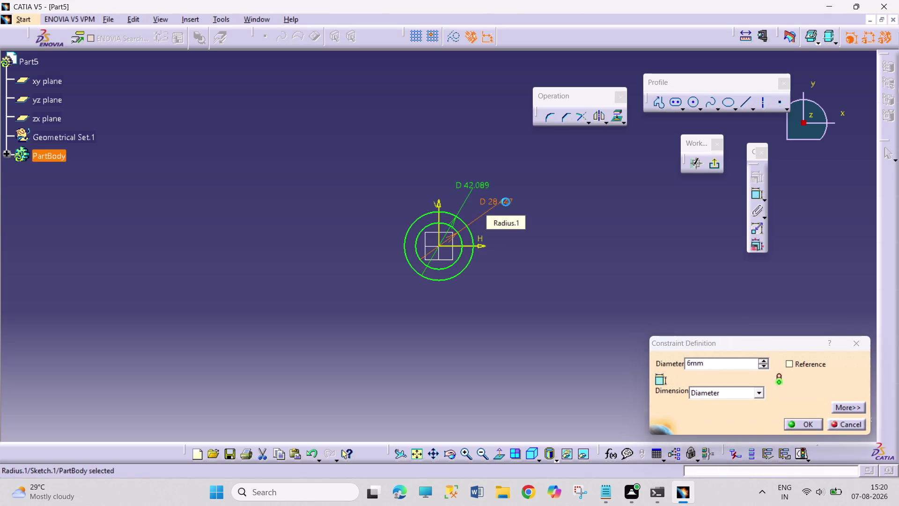
Delete the outer circle and its dimension, fit the sketch in view, and exit the Sketcher.
right_click(480, 181)
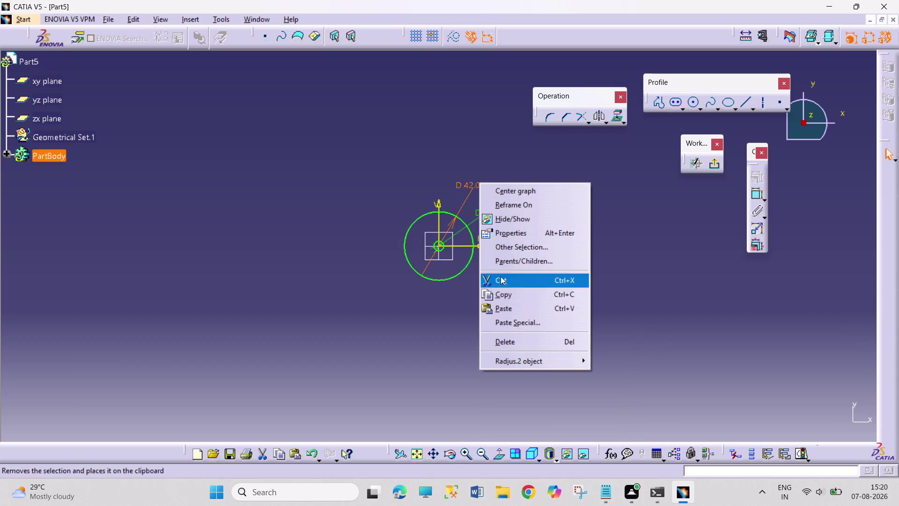
click(526, 348)
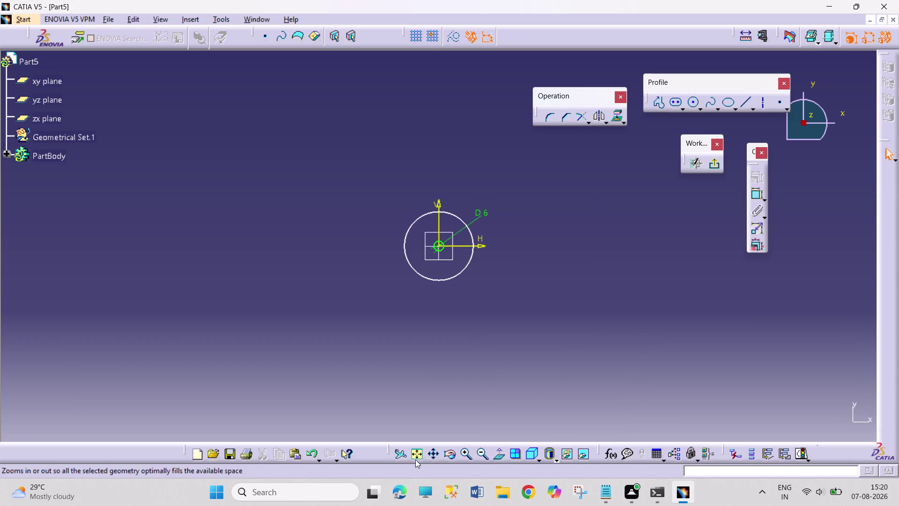
click(418, 456)
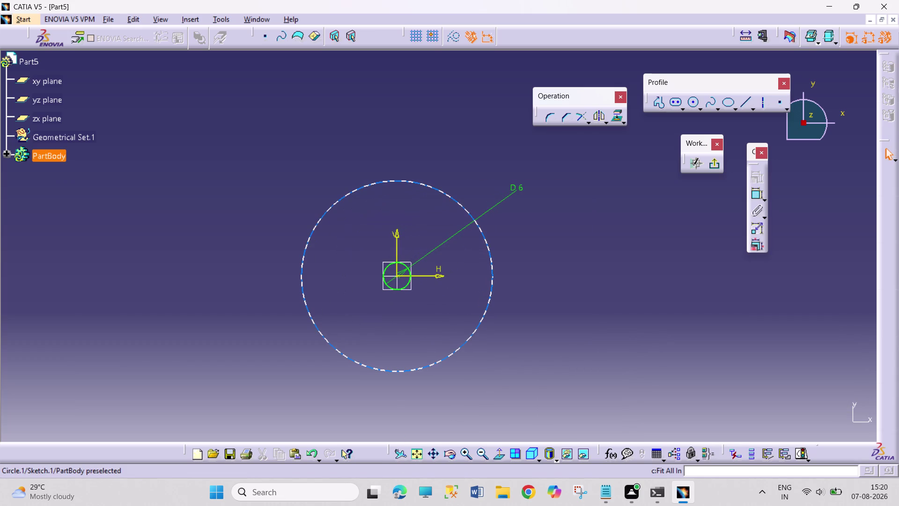
right_click(437, 363)
click(490, 331)
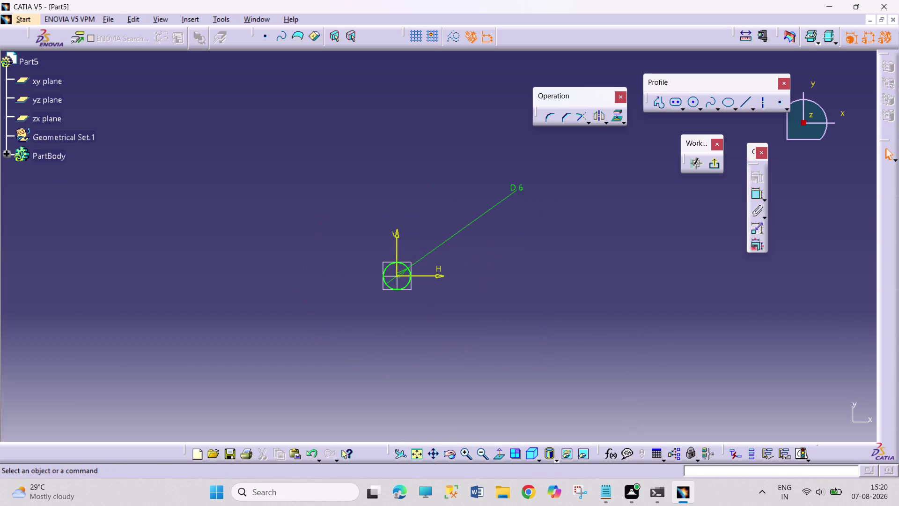
drag(515, 191, 426, 265)
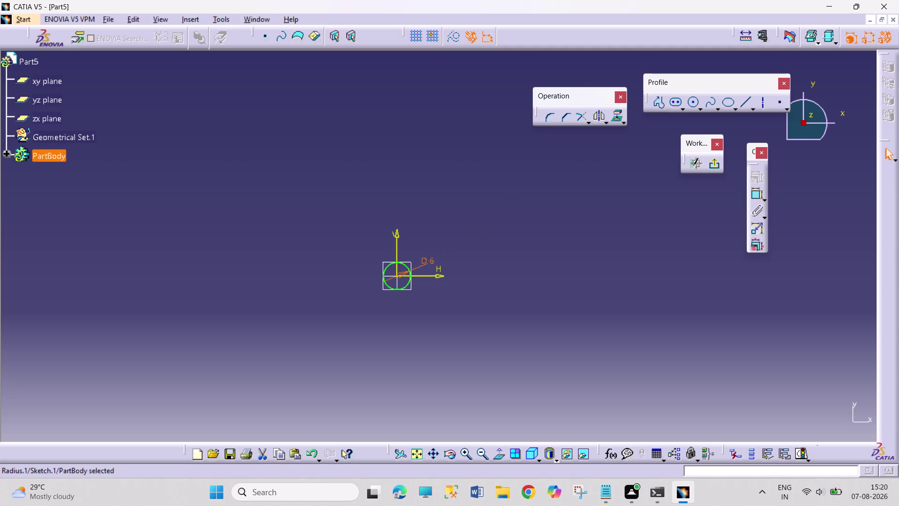
drag(426, 265, 429, 265)
click(416, 455)
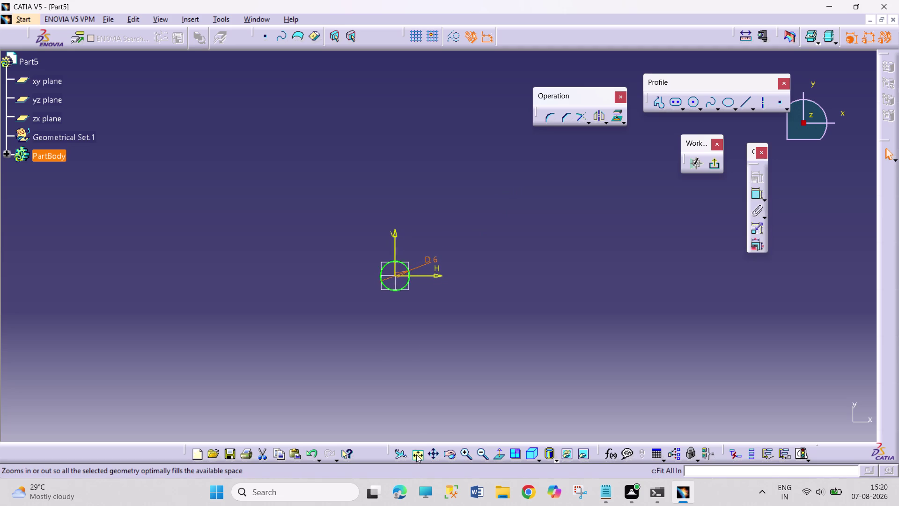
click(717, 163)
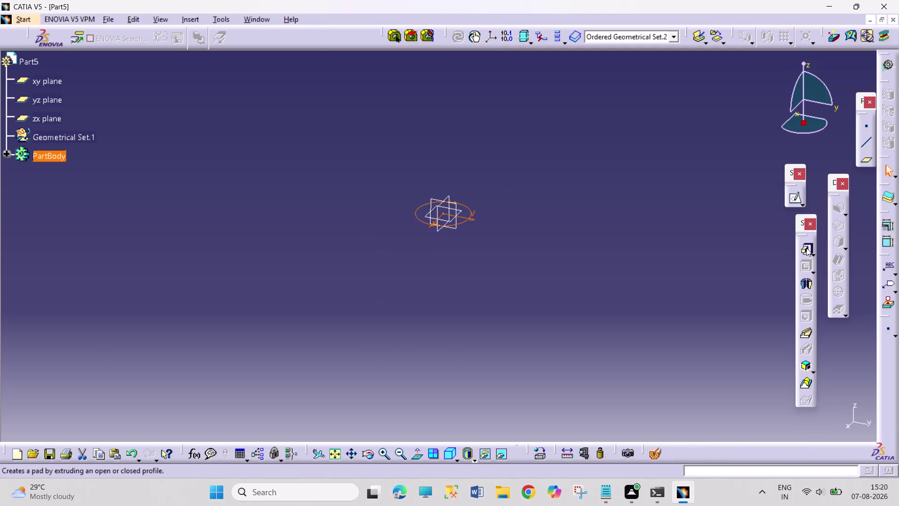
Pad the 6 mm circle to a 40 mm long solid cylinder.
click(807, 247)
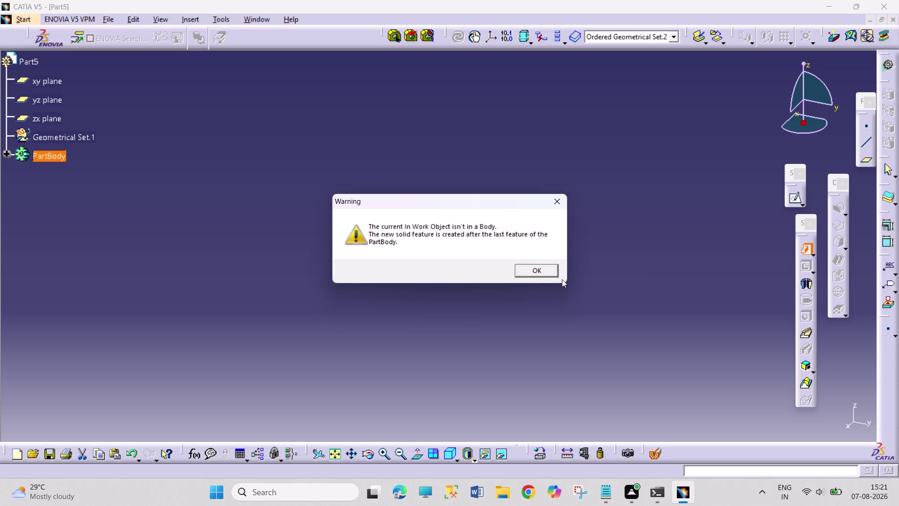
click(534, 275)
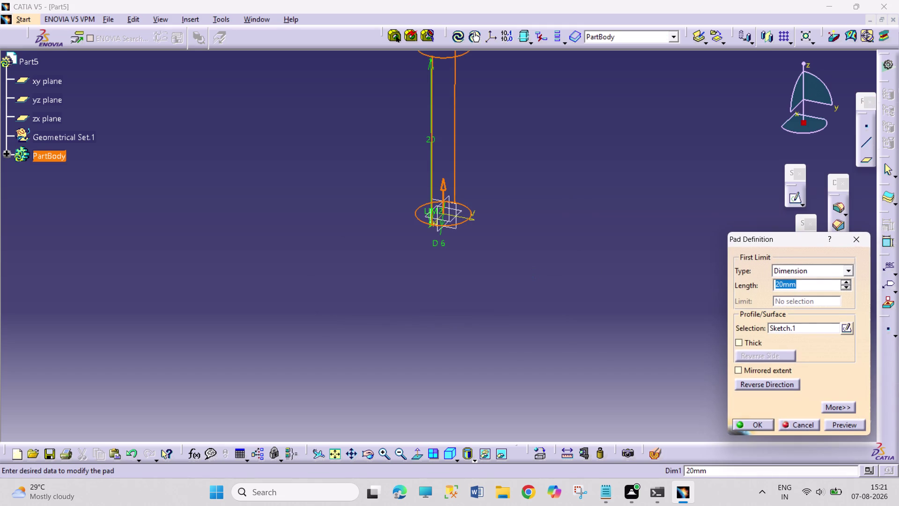
text(40)
key(Return)
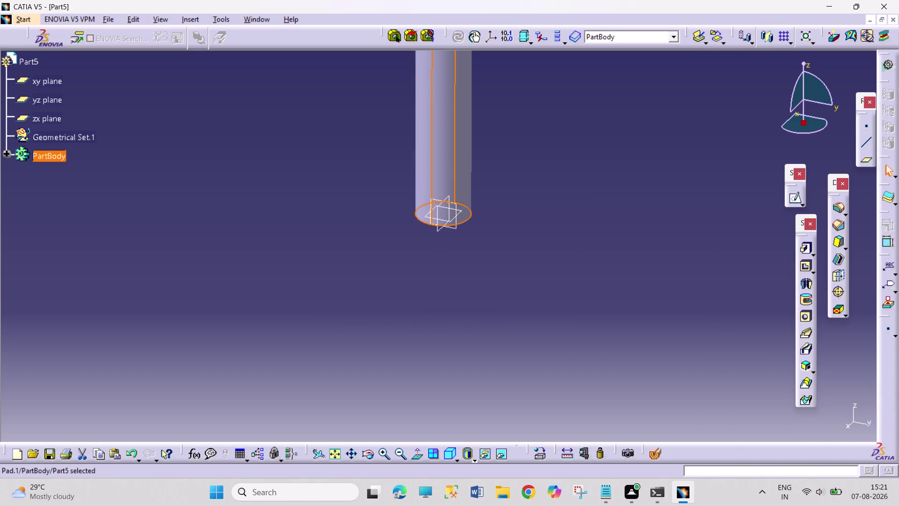
click(337, 450)
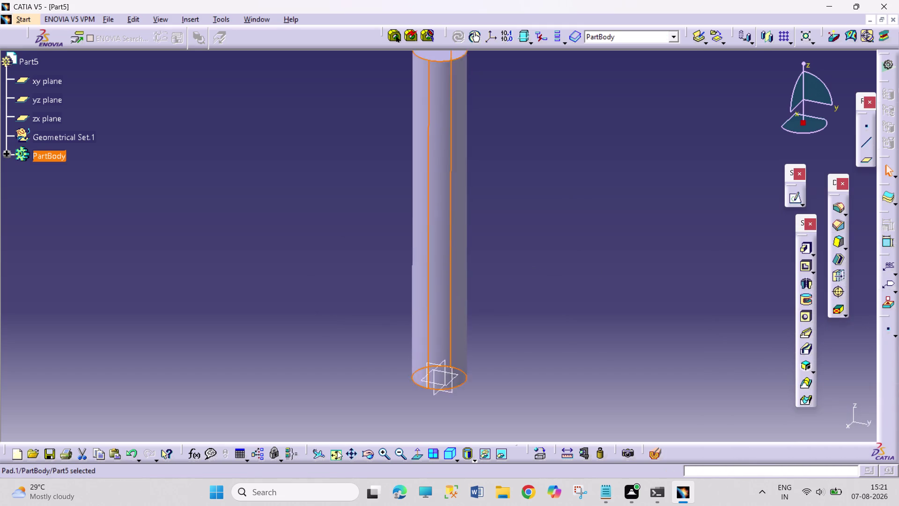
click(565, 351)
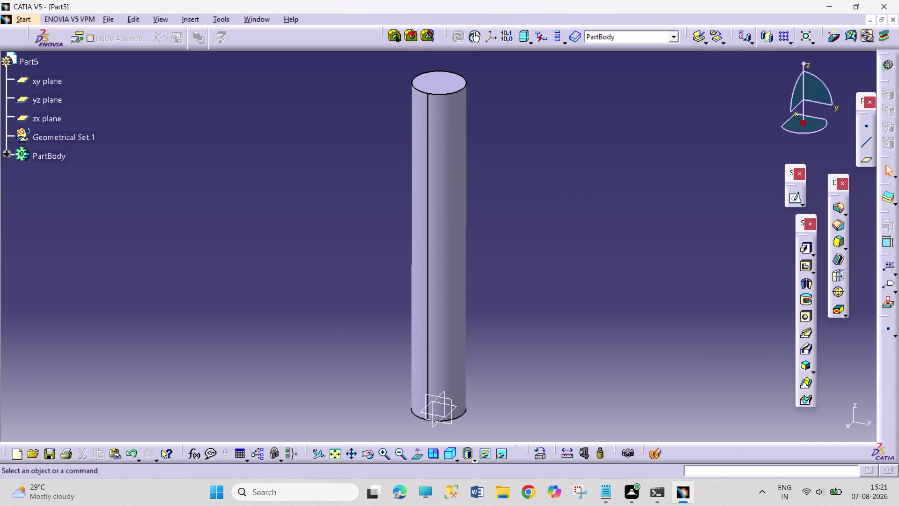
key(ctrl+s)
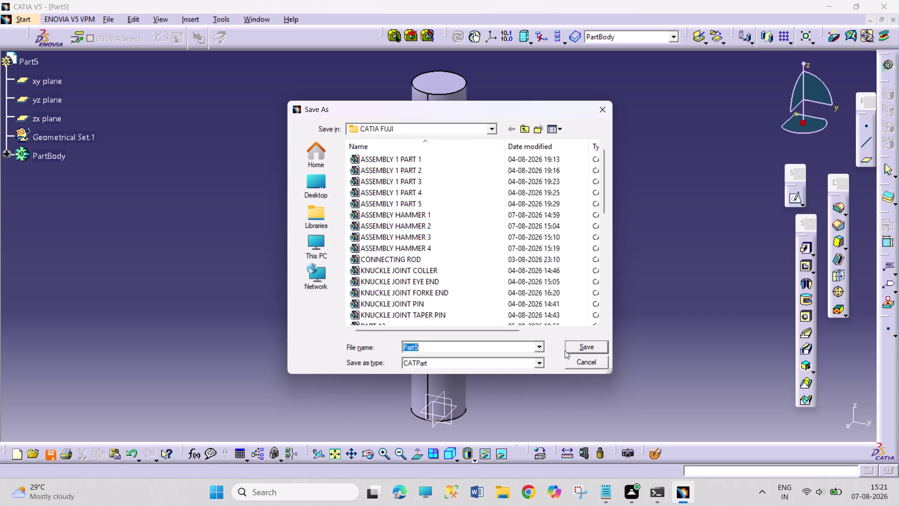
Save the cylinder part as ASSEMBLY HAMMER 5, based on the ASSEMBLY HAMMER 4 name.
click(474, 249)
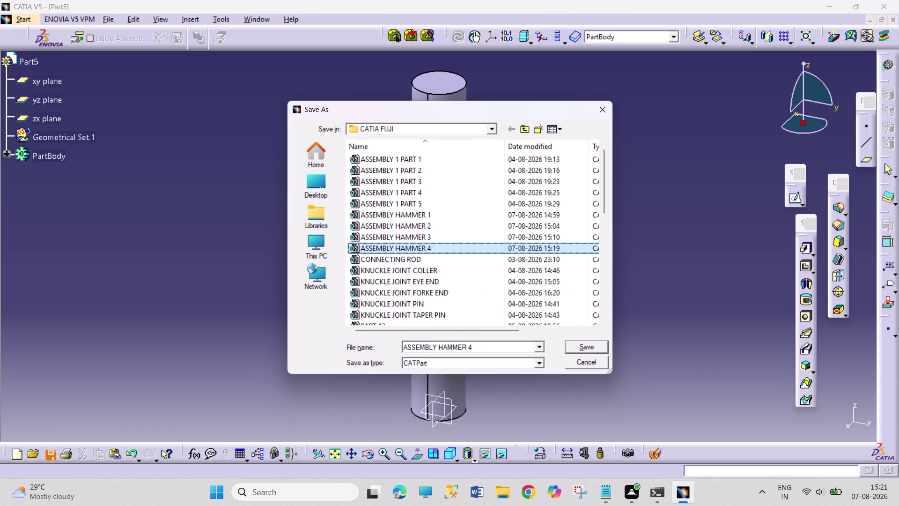
double_click(482, 348)
key(5)
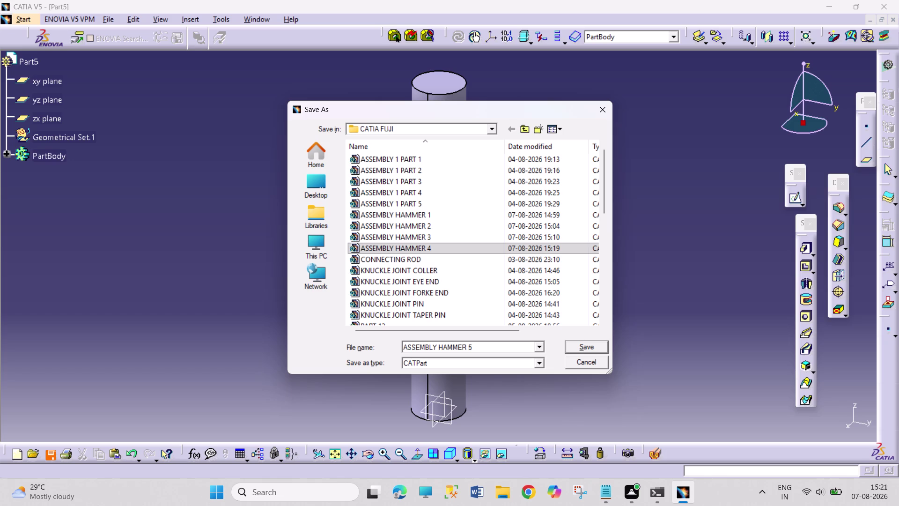
key(Return)
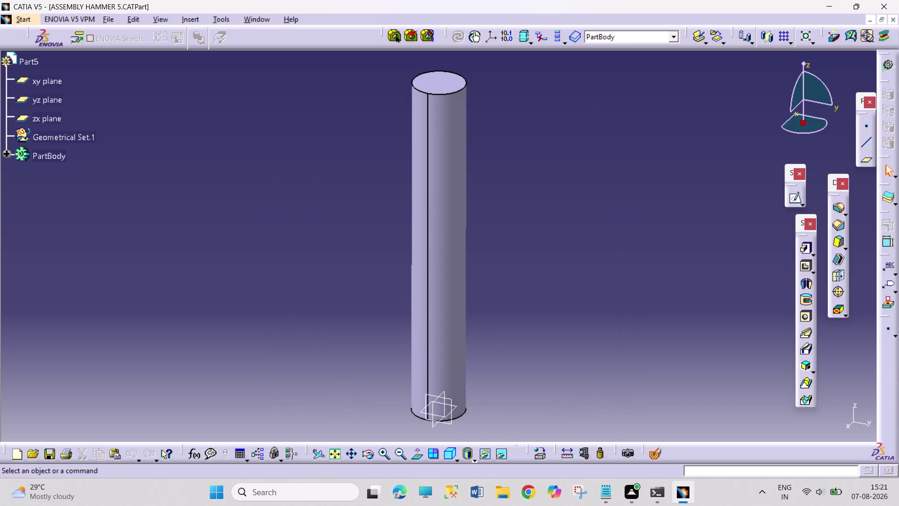
Browse the Start menu's list of workbenches.
click(190, 152)
drag(190, 147, 293, 235)
drag(176, 149, 178, 151)
drag(178, 151, 216, 238)
drag(208, 196, 264, 249)
click(32, 19)
click(47, 45)
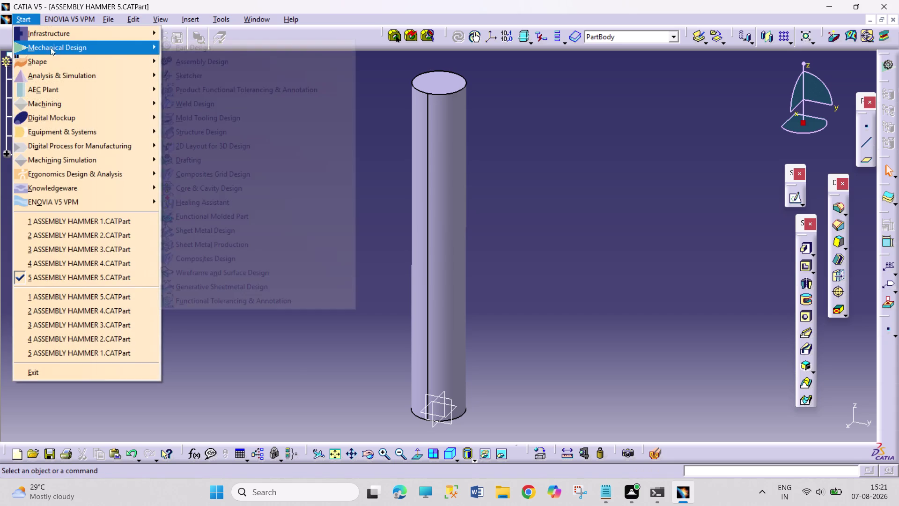
Create assembly Product1 and insert ASSEMBLY HAMMER 1 as an existing component.
click(193, 64)
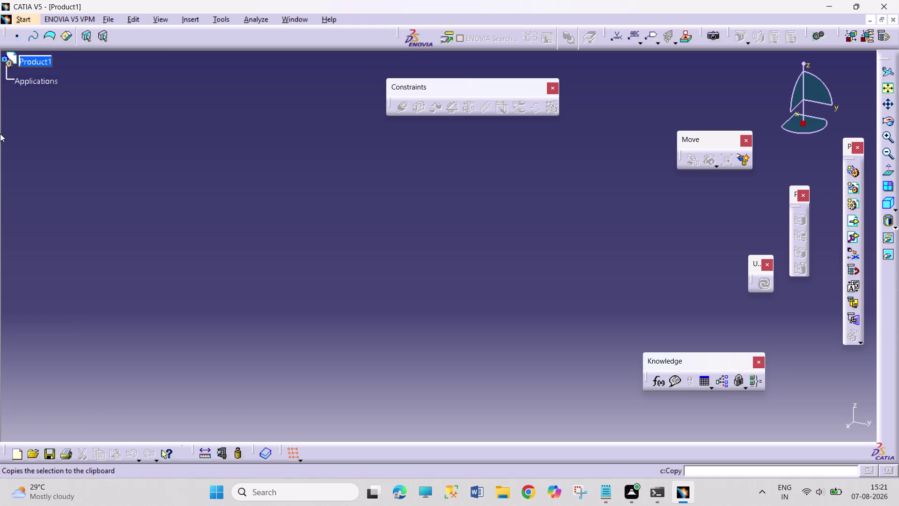
right_click(41, 63)
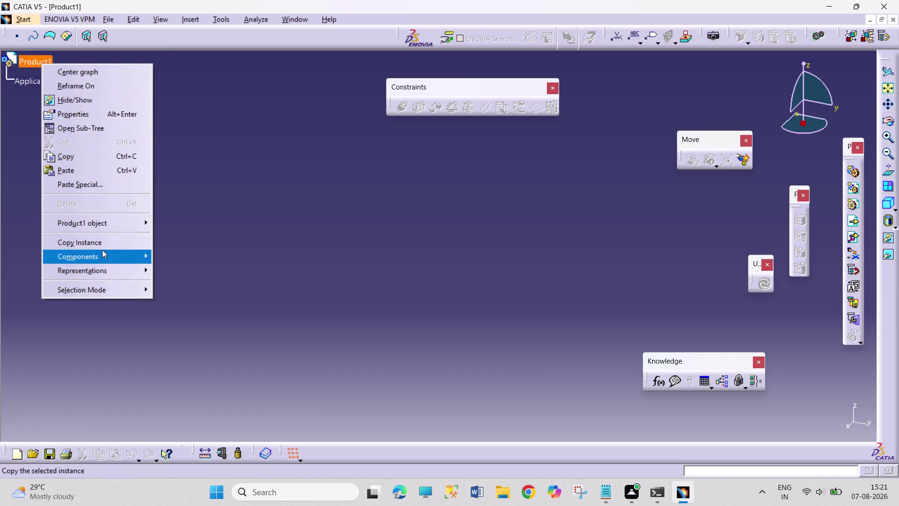
click(105, 258)
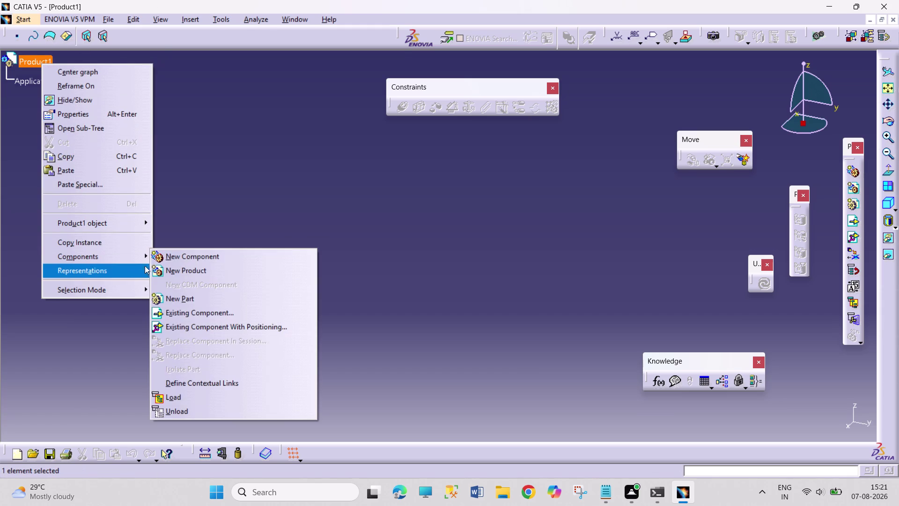
click(233, 311)
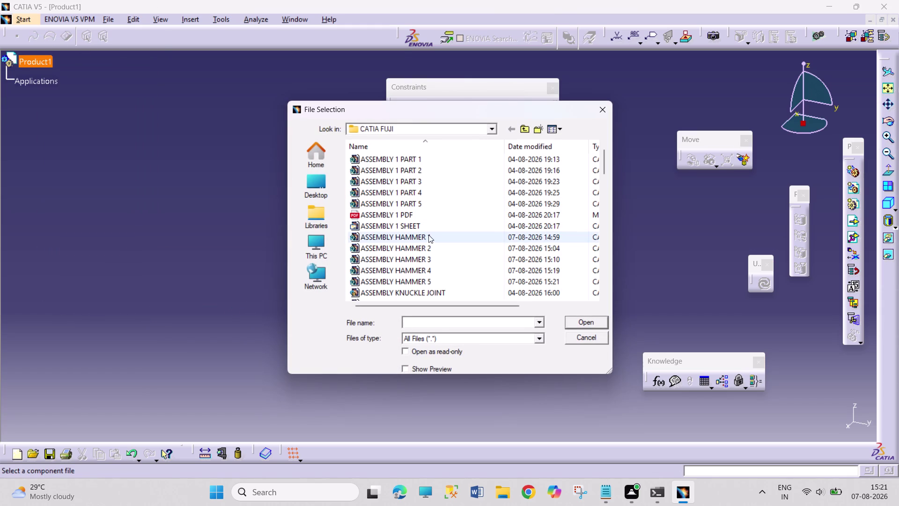
scroll(down, 3)
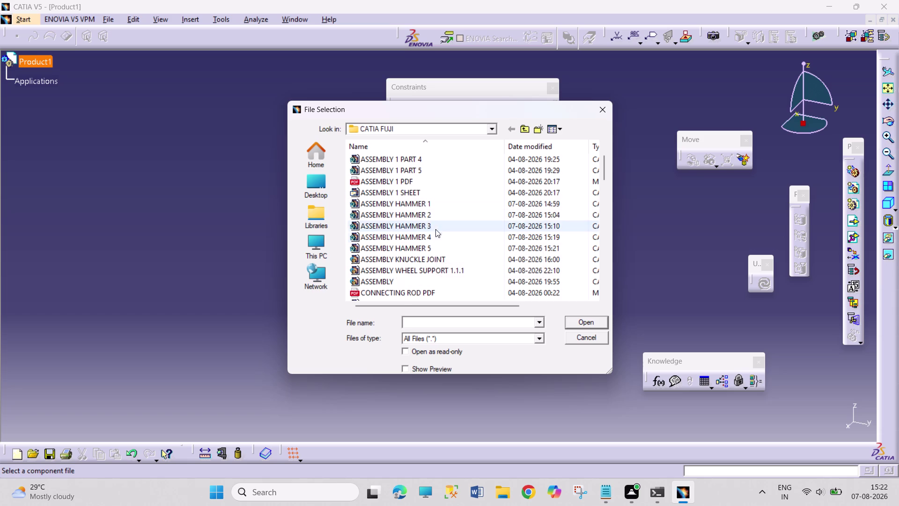
click(432, 200)
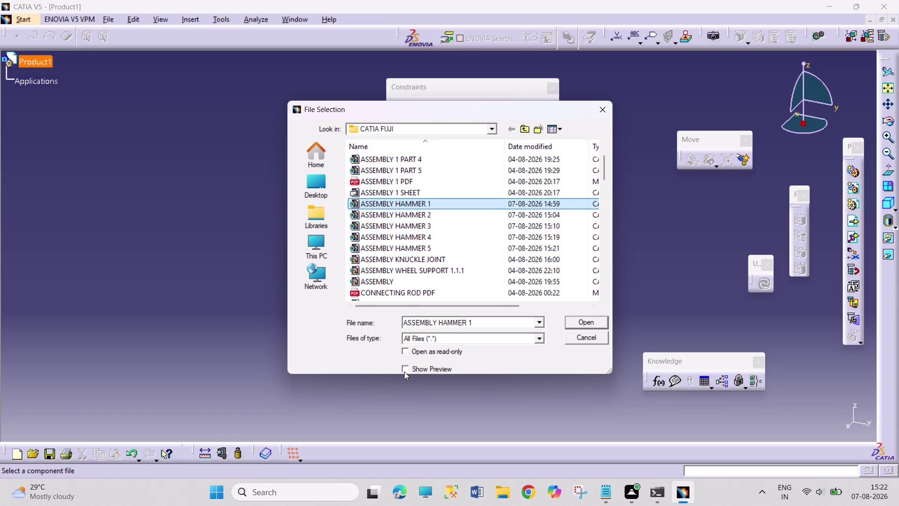
click(406, 367)
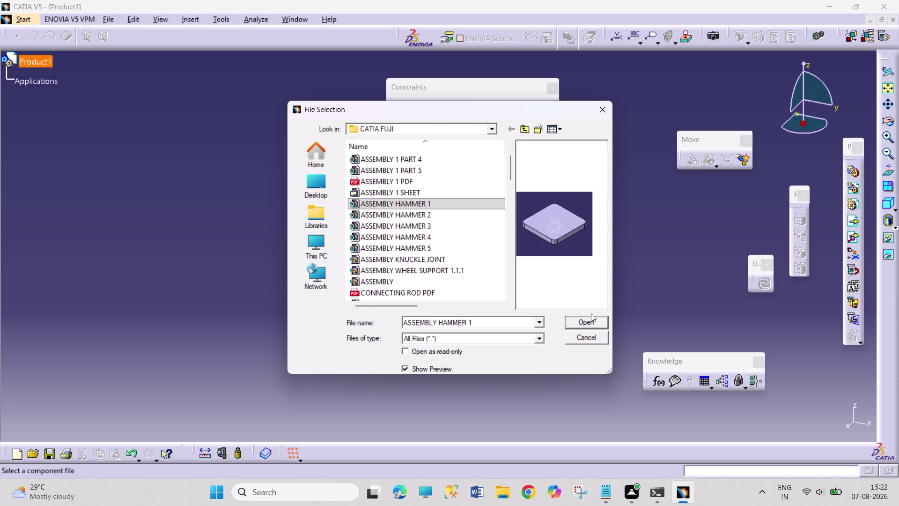
click(590, 316)
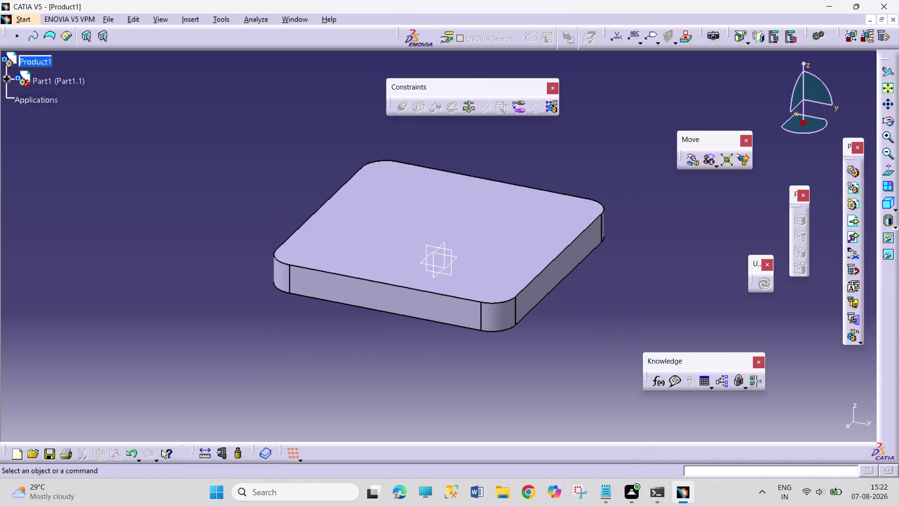
click(589, 315)
Fit the plate in view and anchor it with a Fix Component constraint.
click(885, 87)
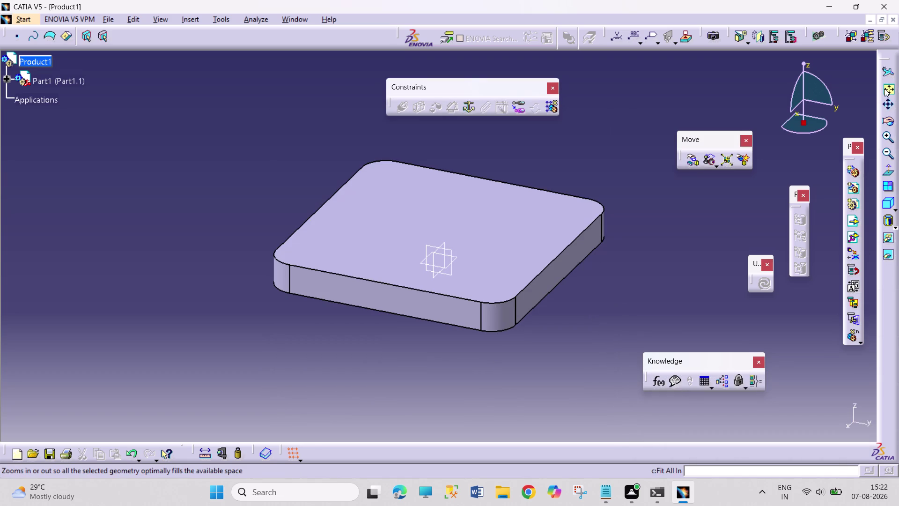
click(886, 90)
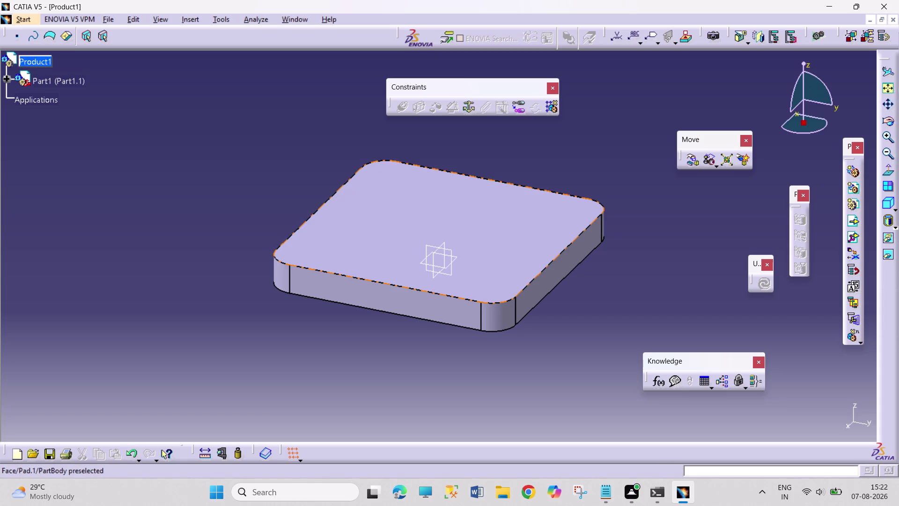
click(464, 110)
click(485, 243)
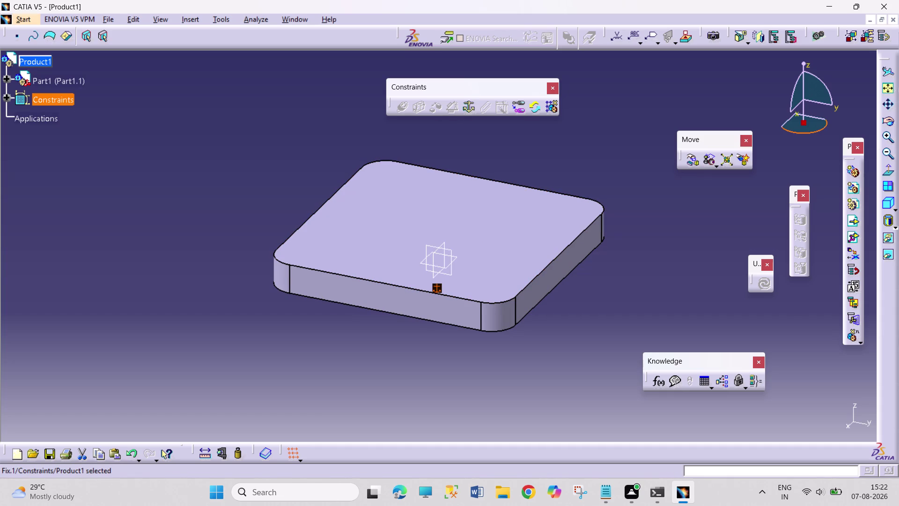
right_click(41, 60)
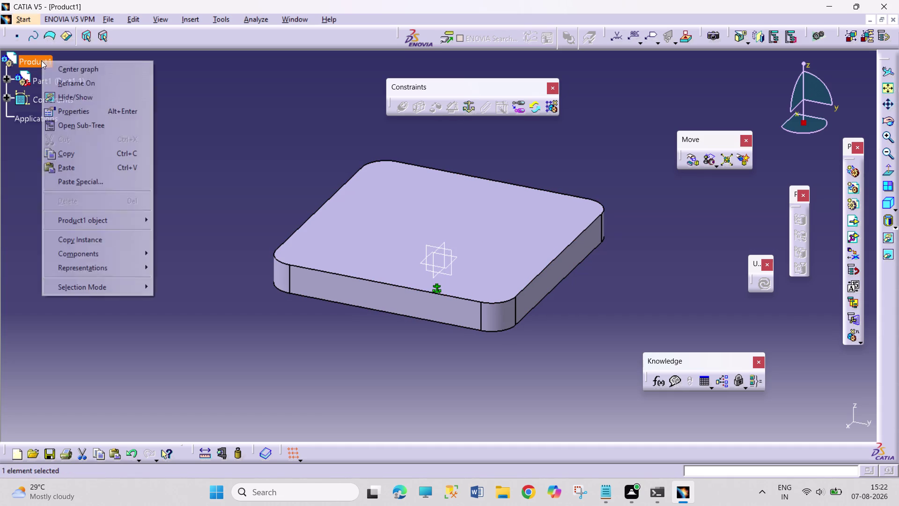
Insert the square tube part file into Product1 as existing component Part2.
click(135, 255)
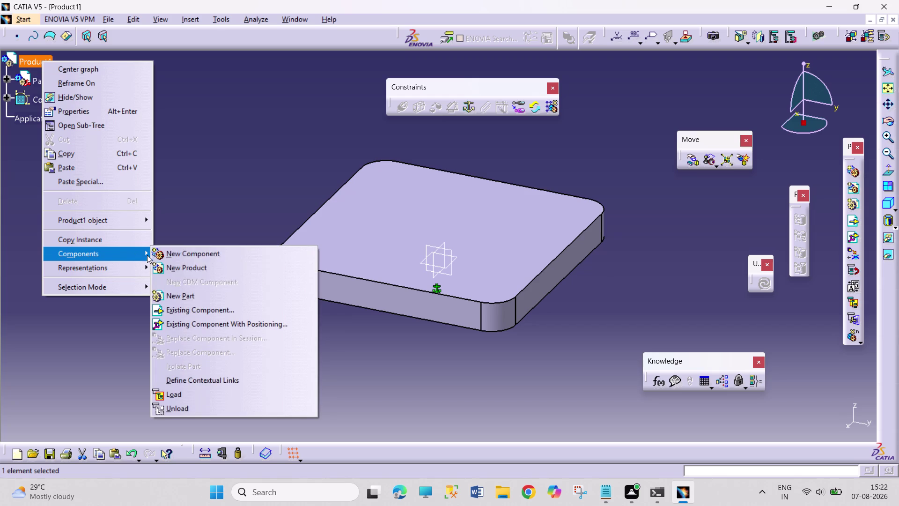
click(248, 308)
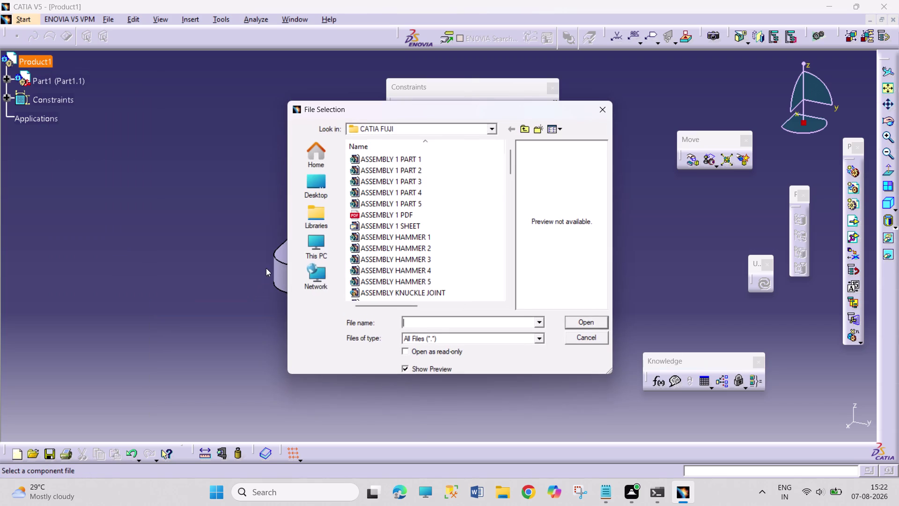
click(447, 246)
click(576, 317)
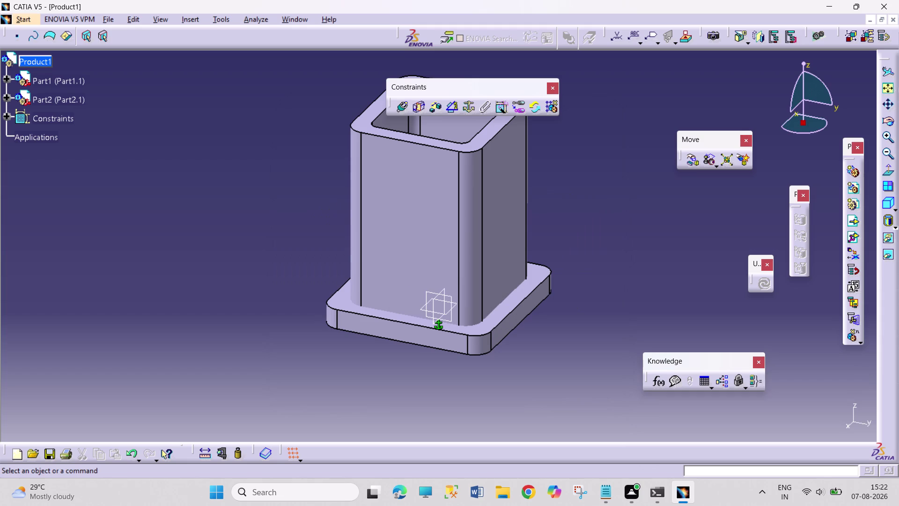
drag(458, 280, 456, 250)
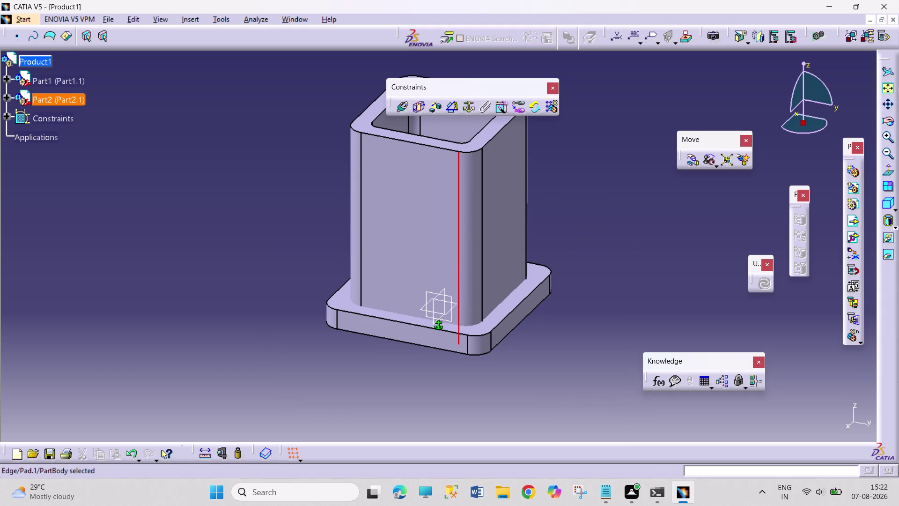
Drag the square tube straight up along the plate edge direction, clear of the base plate.
drag(457, 250, 456, 236)
click(692, 160)
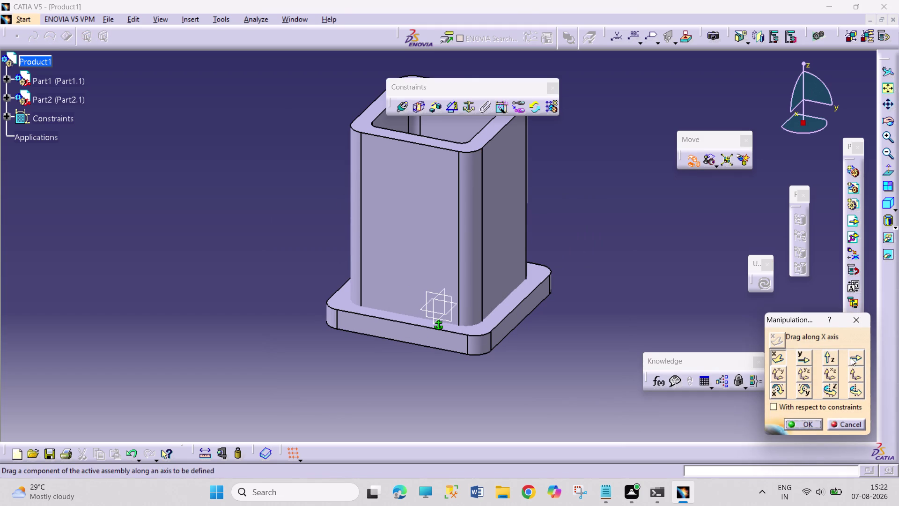
click(853, 356)
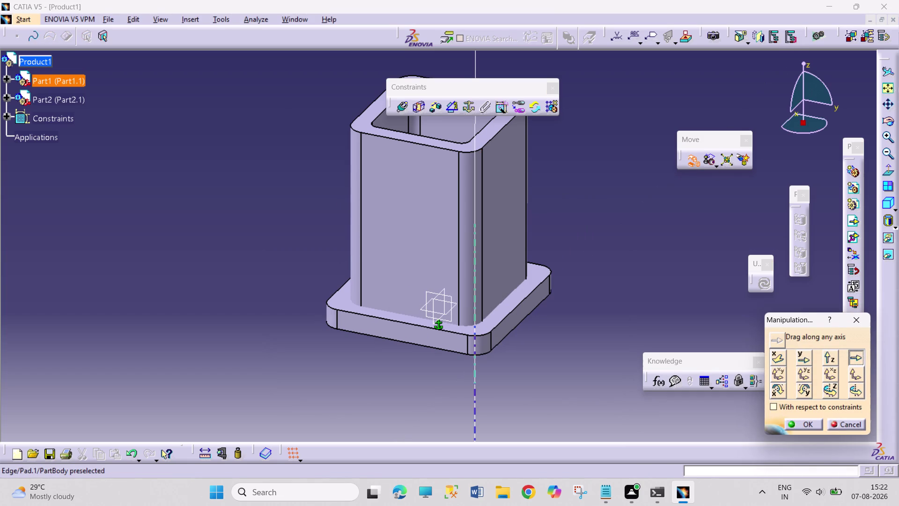
click(489, 337)
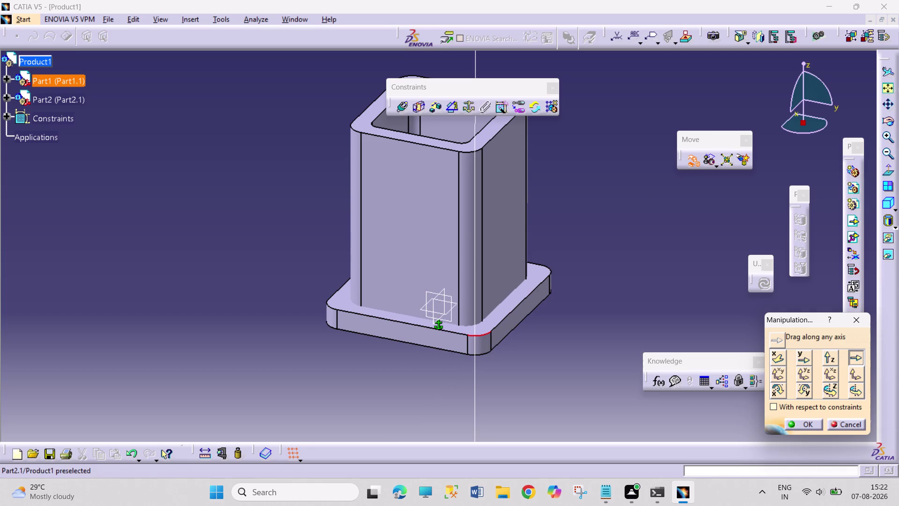
drag(462, 259, 478, 177)
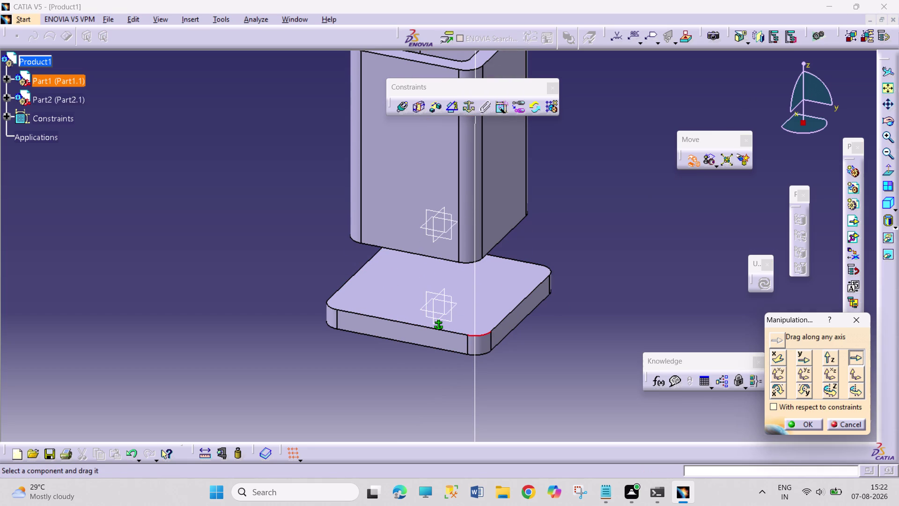
click(798, 421)
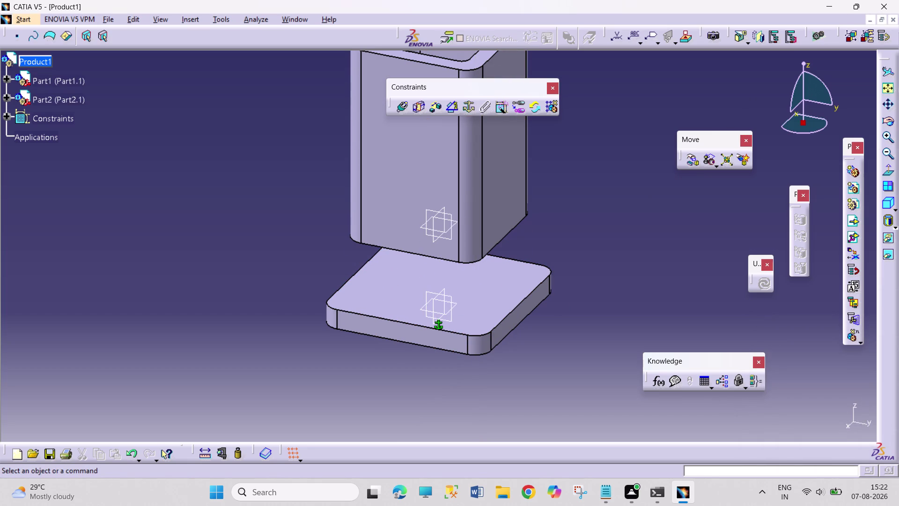
Confirm the repositioning with 'With respect to constraints' ticked.
click(698, 161)
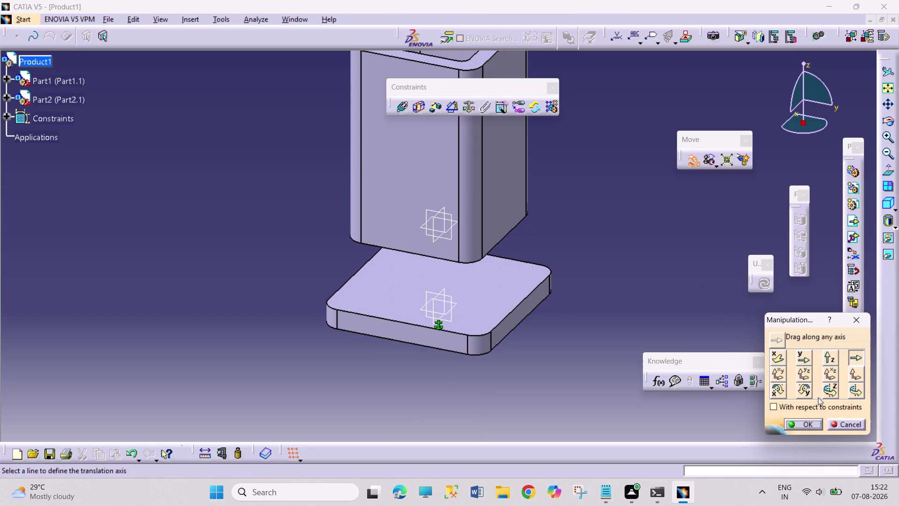
click(808, 407)
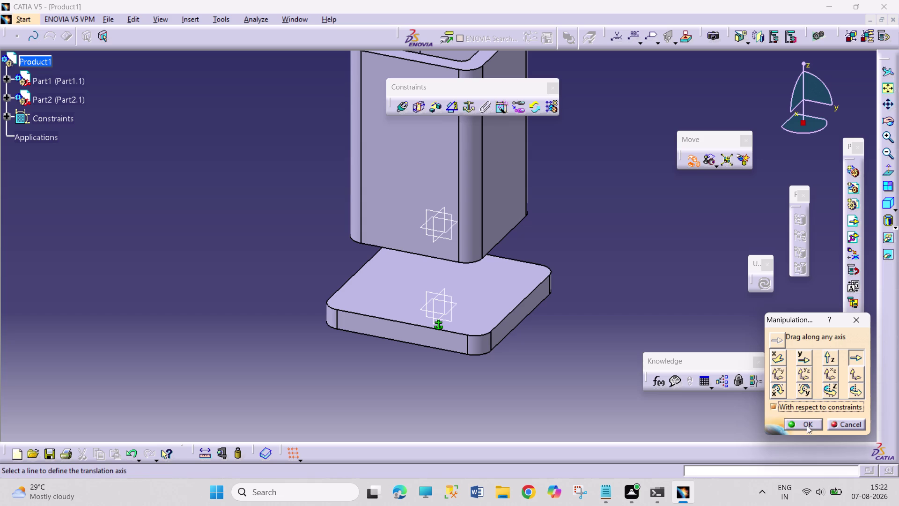
click(807, 425)
click(890, 125)
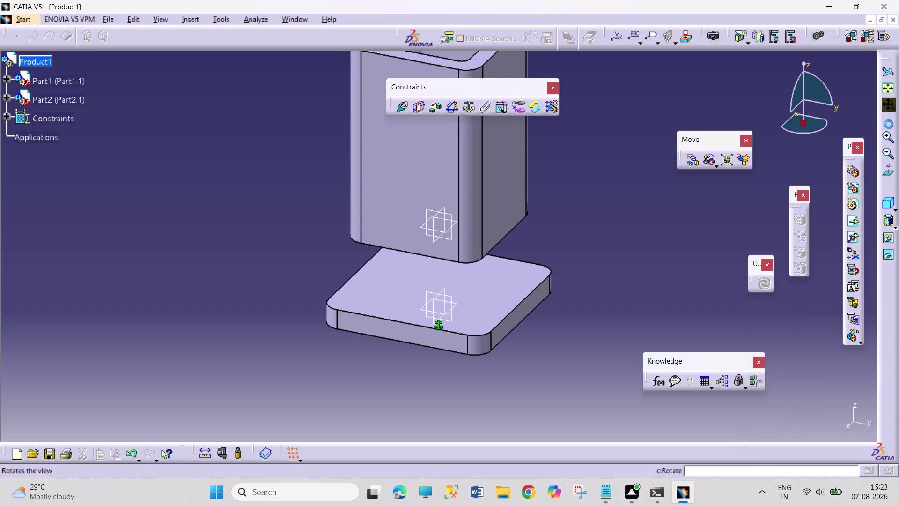
drag(661, 287, 573, 209)
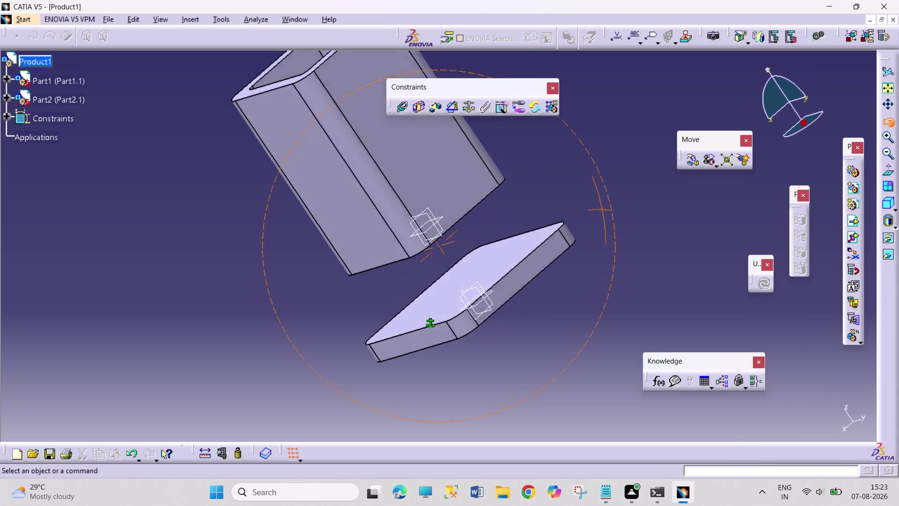
Orbit to the underside of the tube and plate, then pick the Coincidence Constraint tool.
drag(573, 210, 467, 157)
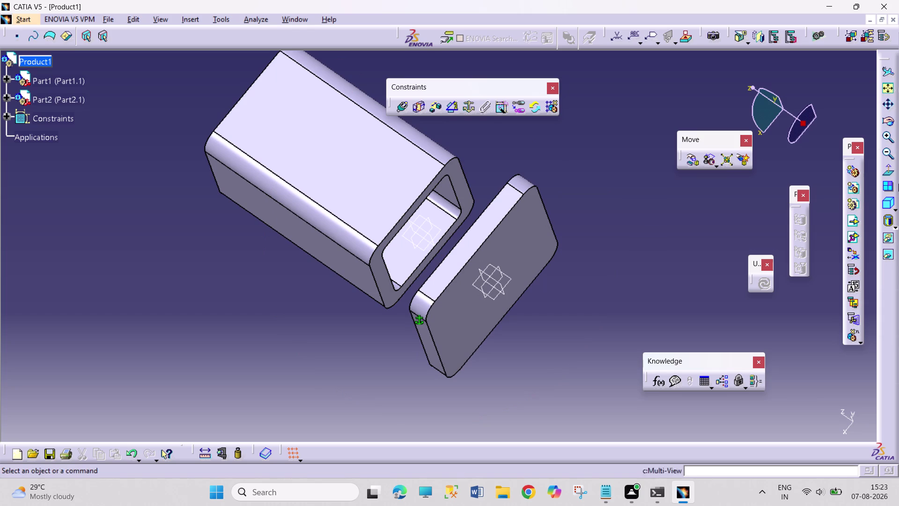
click(892, 120)
drag(561, 151, 611, 383)
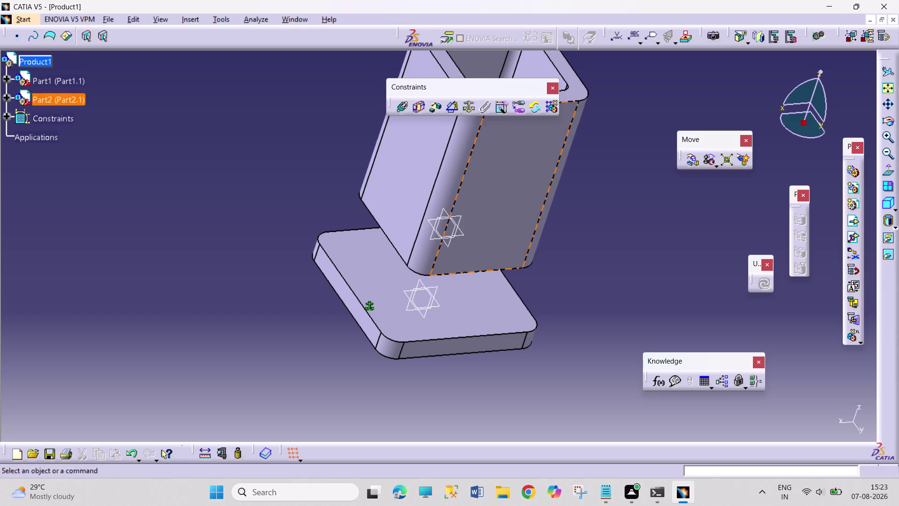
click(404, 108)
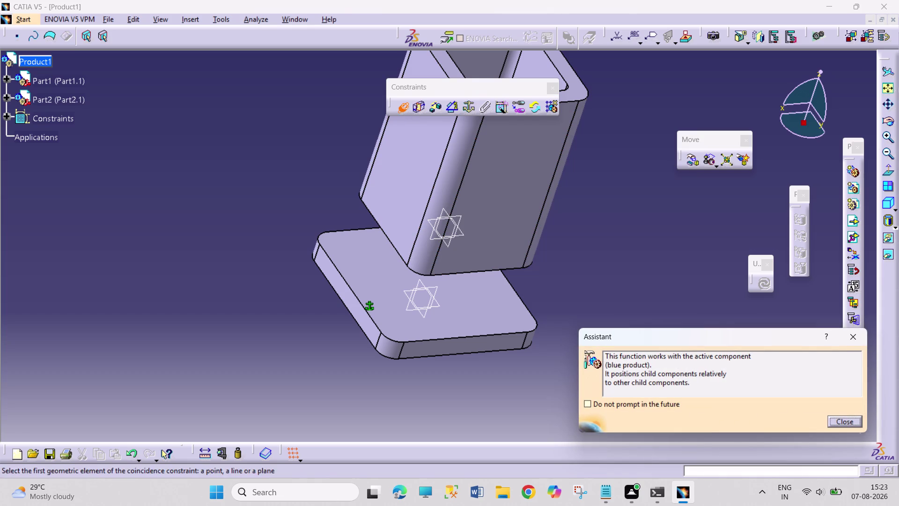
Make the tube's side face coincide with the plate's matching side face.
click(851, 332)
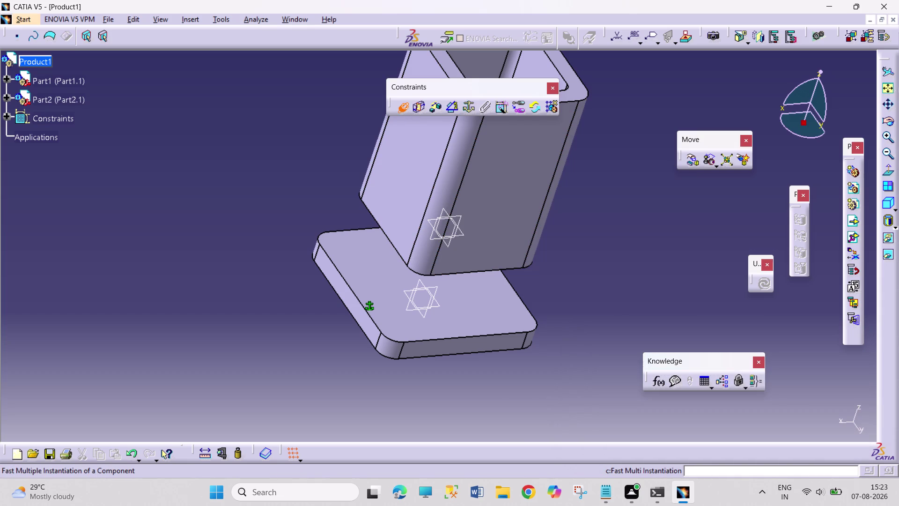
click(401, 195)
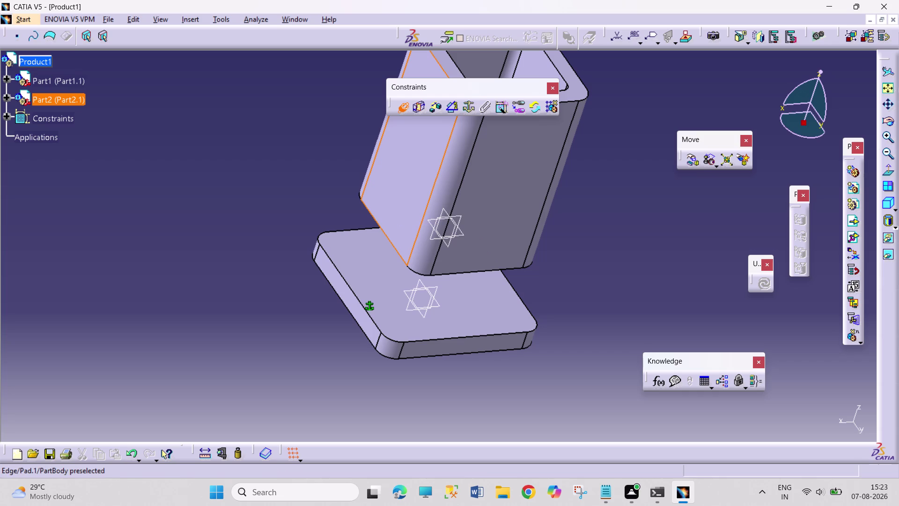
click(344, 291)
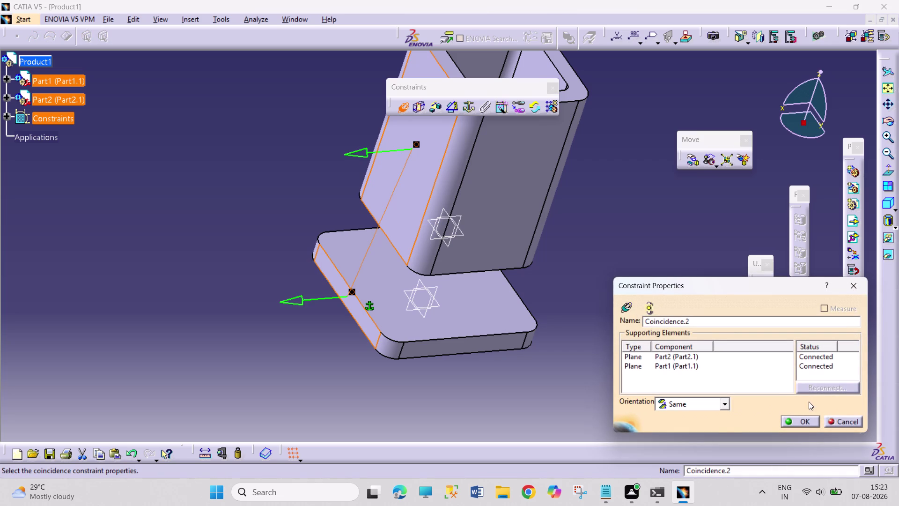
click(835, 421)
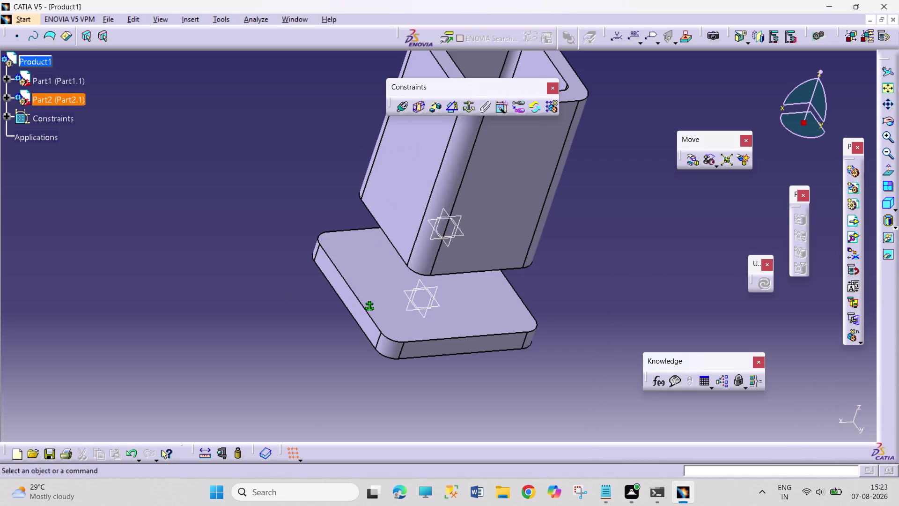
click(433, 110)
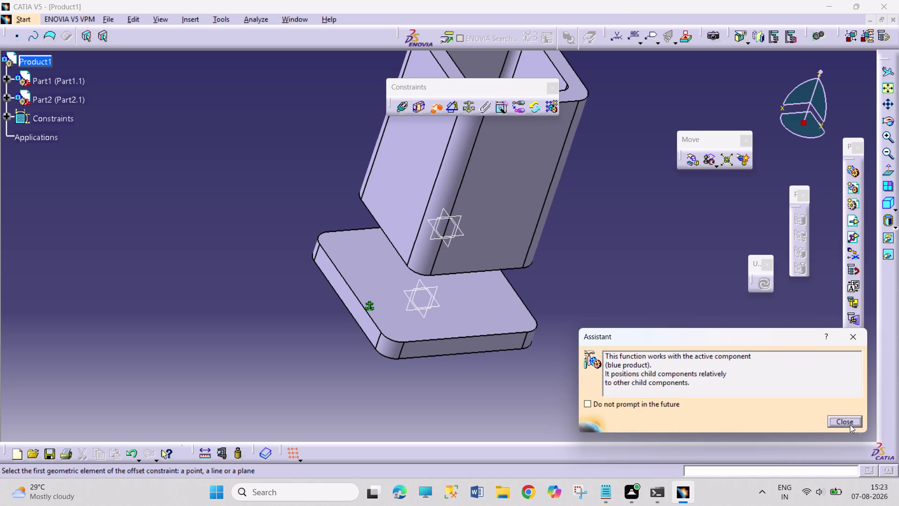
Offset one tube side face 10 mm from the matching plate side face.
click(849, 424)
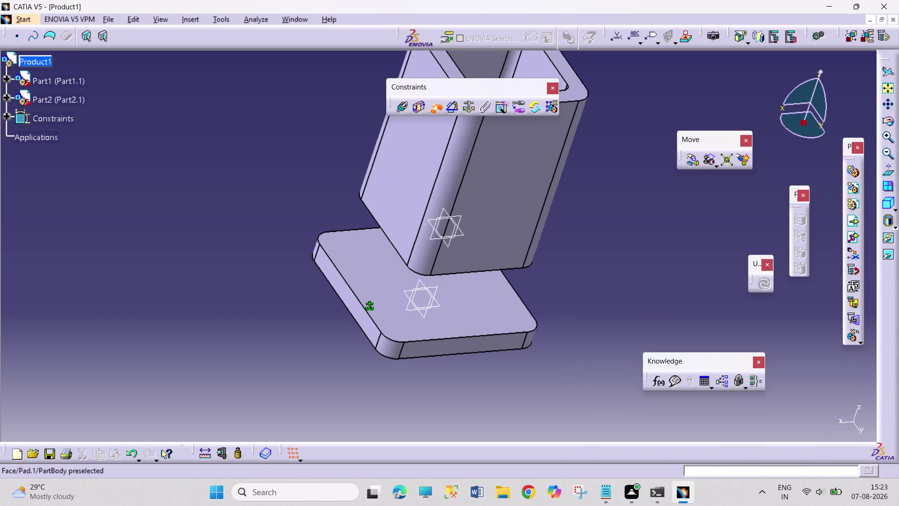
click(409, 192)
click(353, 304)
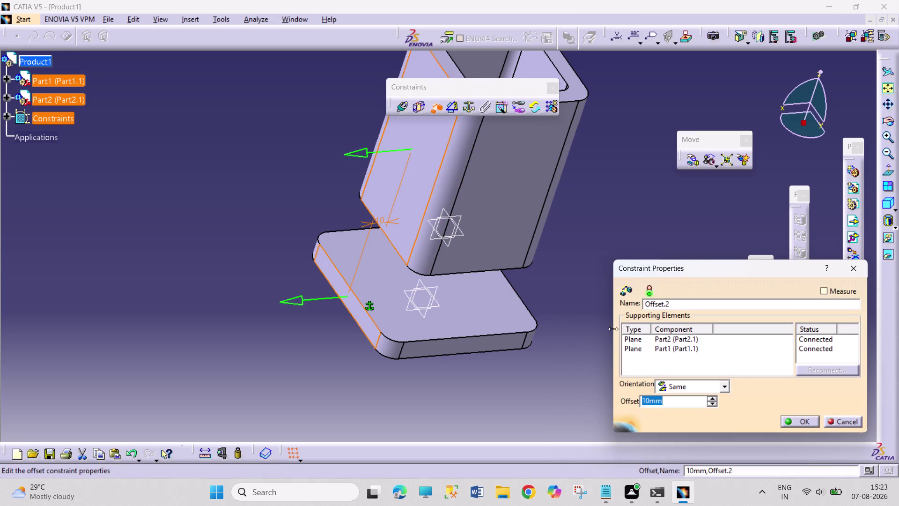
click(798, 422)
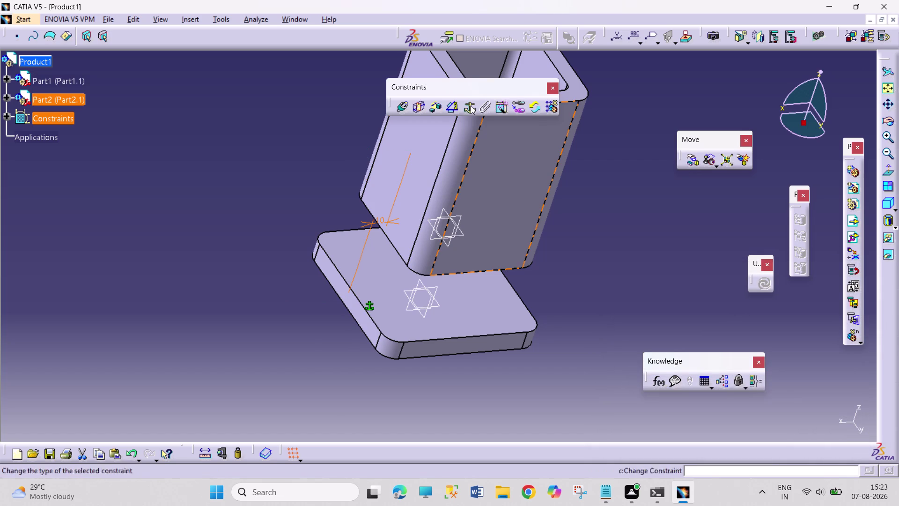
Offset the tube's front face 10 mm from the plate's front face.
click(437, 109)
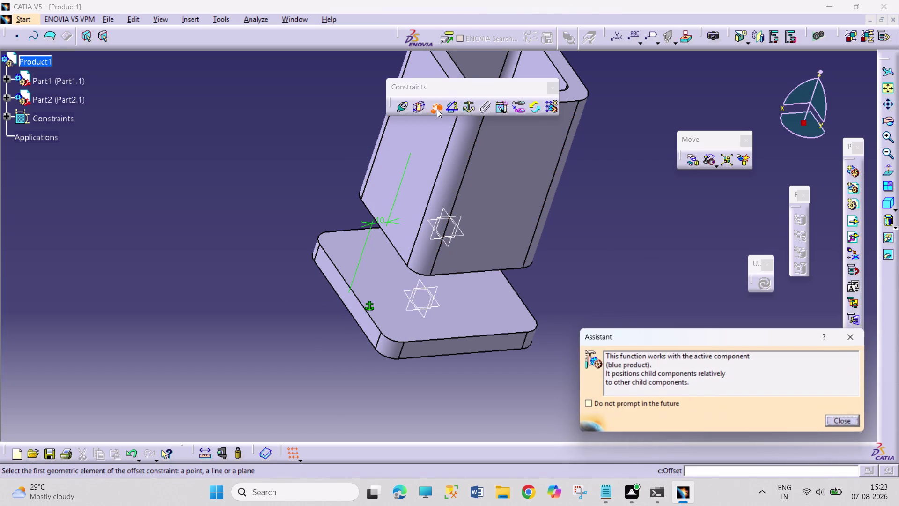
click(848, 343)
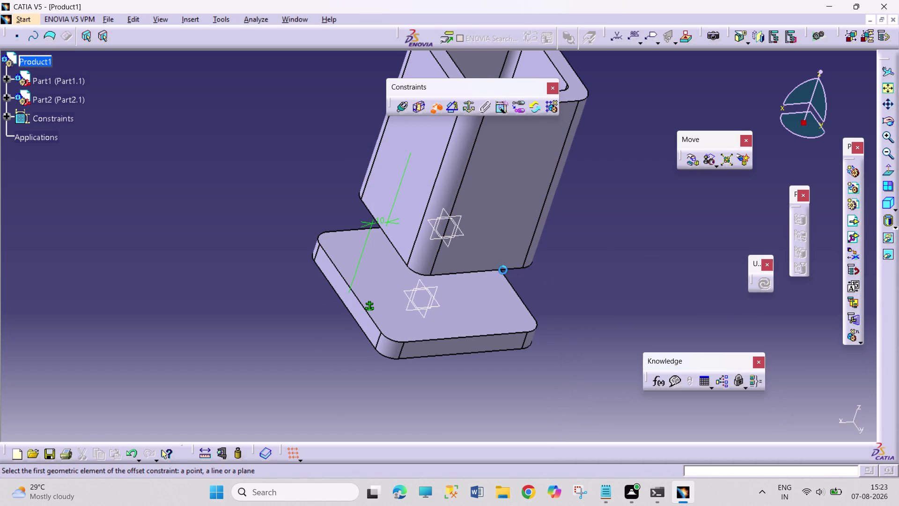
click(475, 249)
click(481, 345)
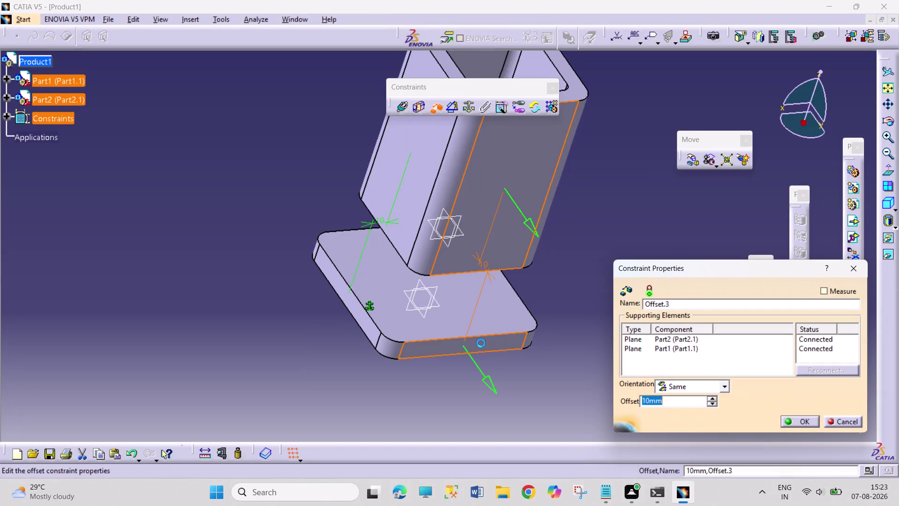
click(811, 417)
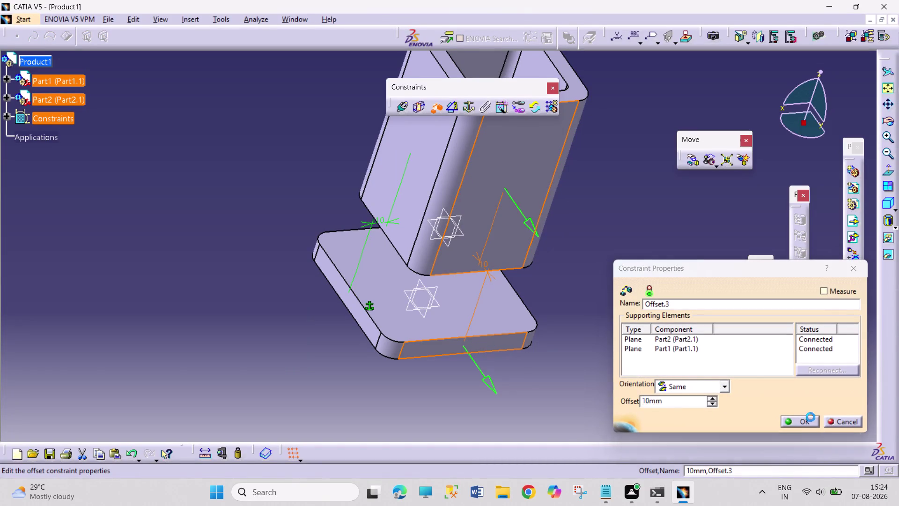
click(892, 128)
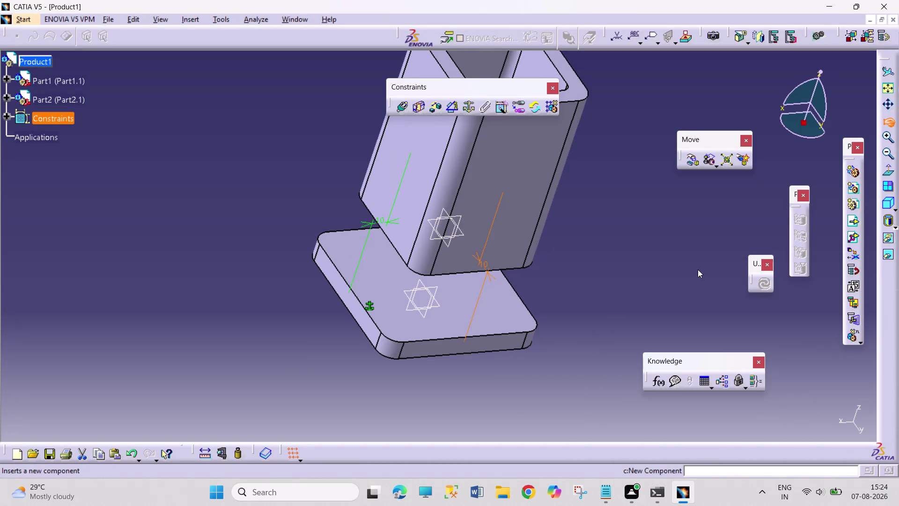
drag(633, 370, 449, 194)
Coincide the tube's end with the plate's top face, opposite orientation, and update all.
click(474, 195)
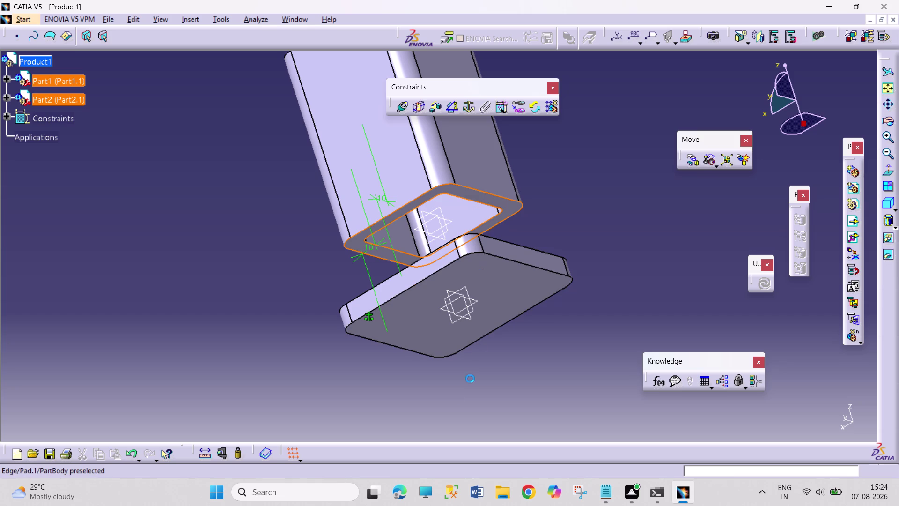
click(886, 121)
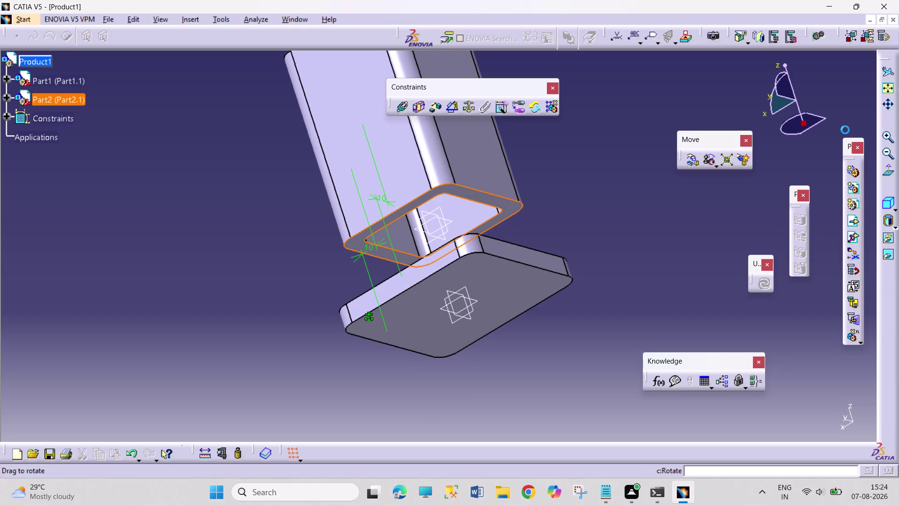
drag(546, 165, 426, 305)
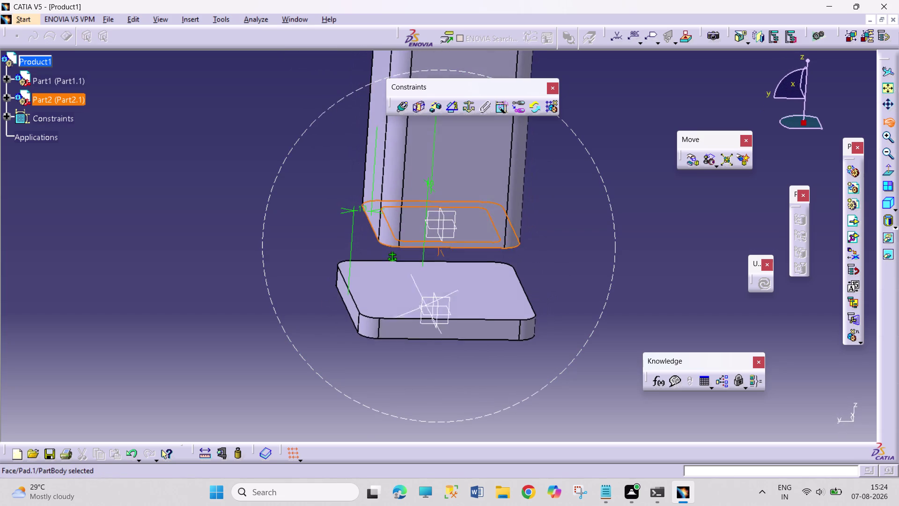
drag(426, 306, 427, 312)
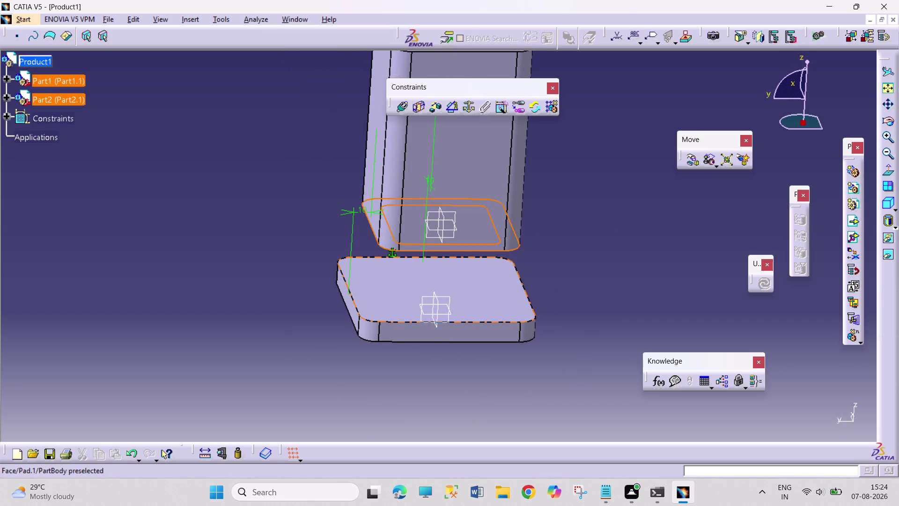
click(492, 297)
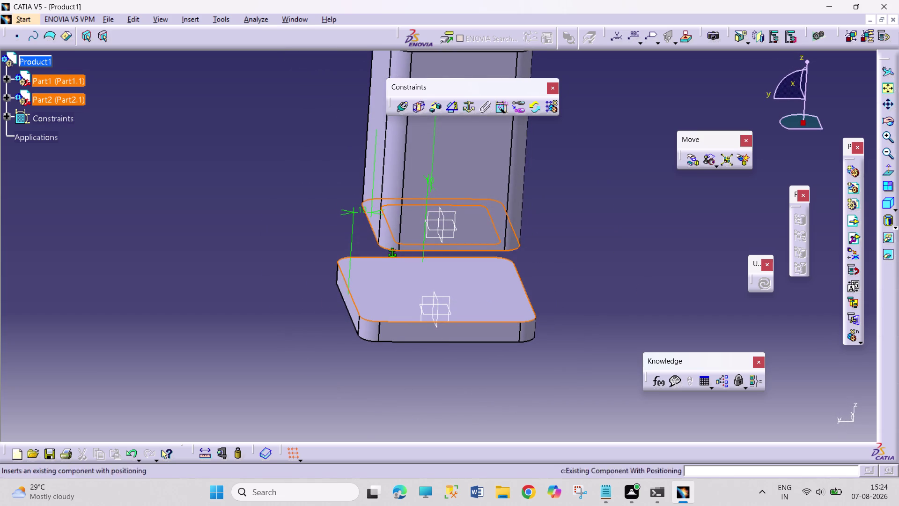
click(408, 109)
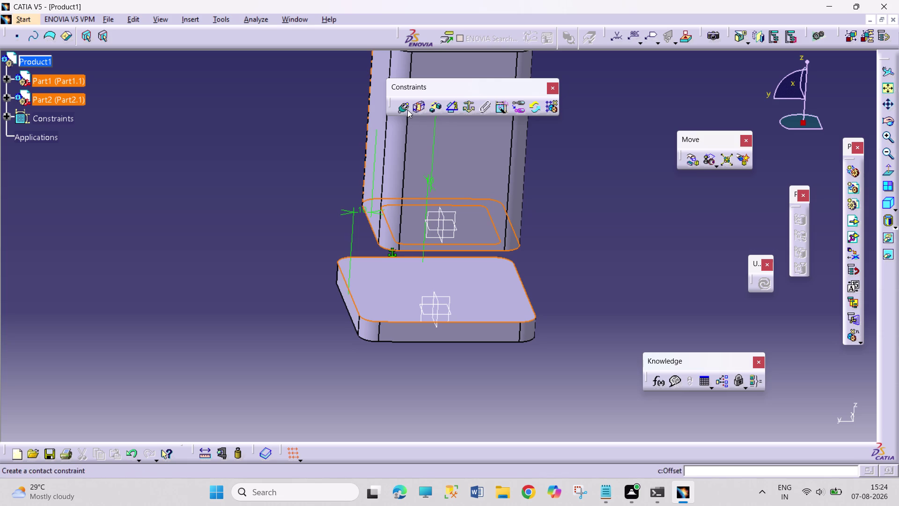
click(833, 418)
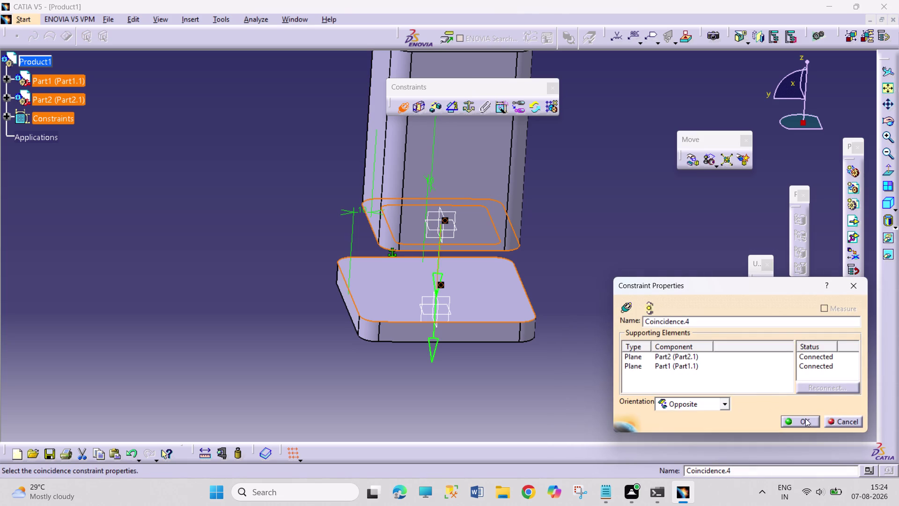
click(805, 419)
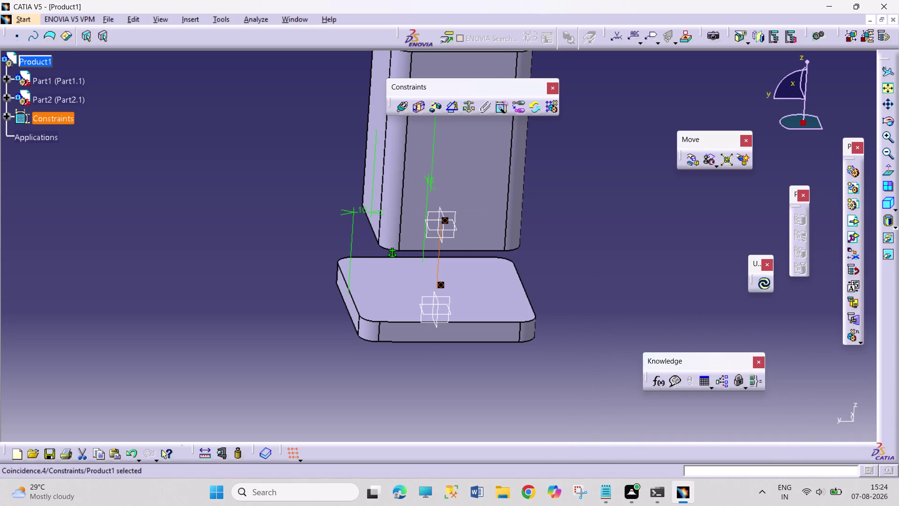
click(766, 285)
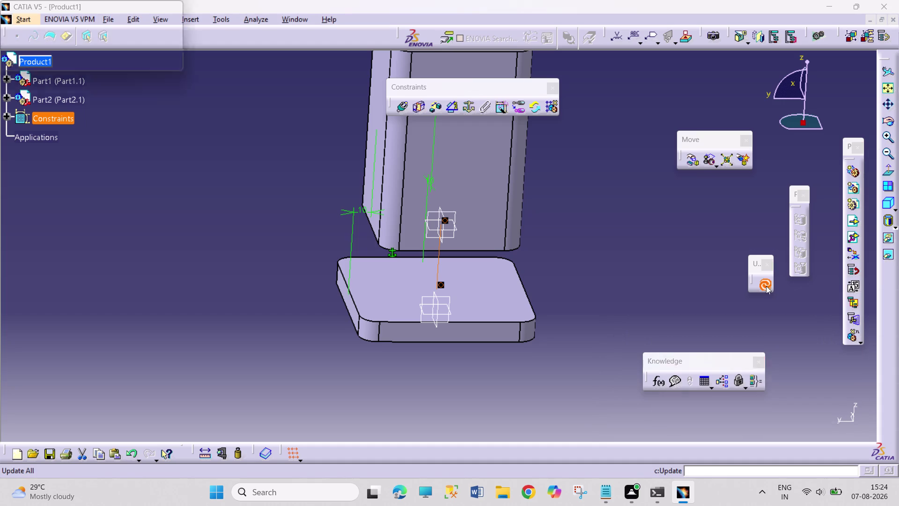
Pan, zoom and switch to isometric to inspect the tube seated on the plate.
middle_drag(618, 263, 617, 303)
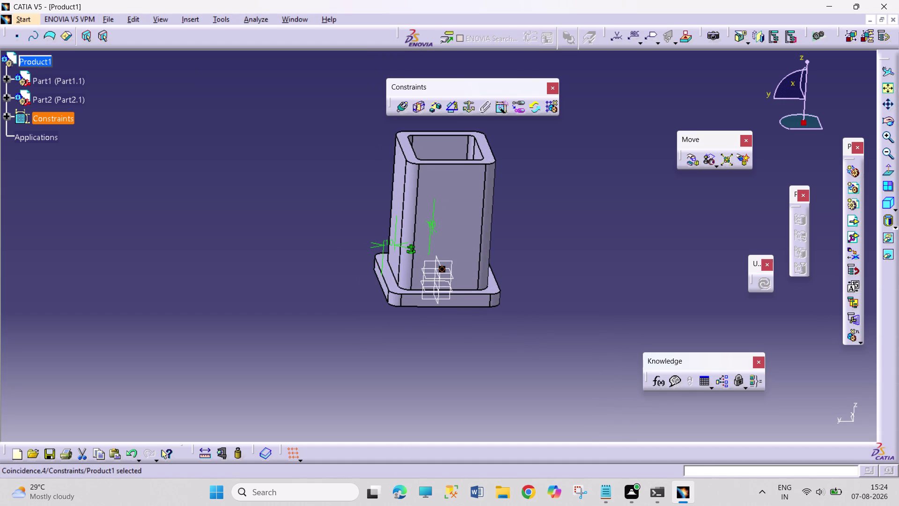
middle_click(572, 260)
middle_drag(422, 236, 423, 236)
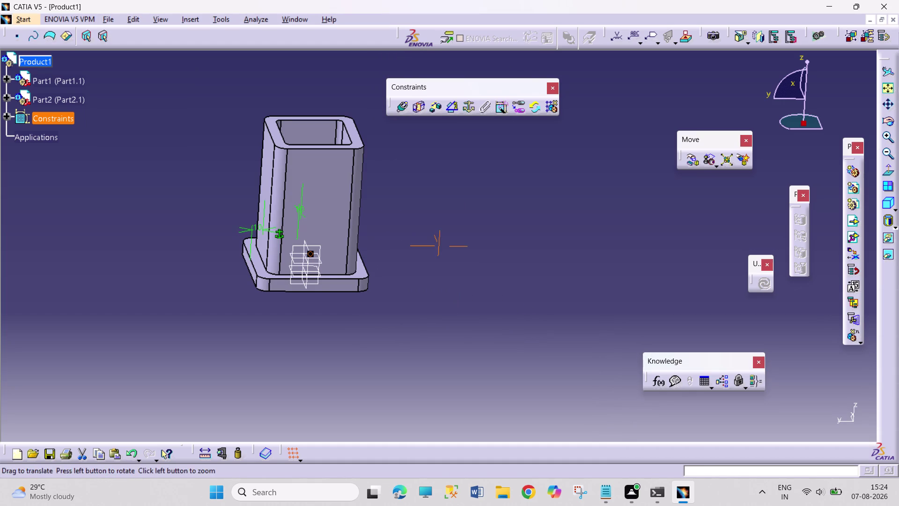
middle_drag(423, 236, 480, 294)
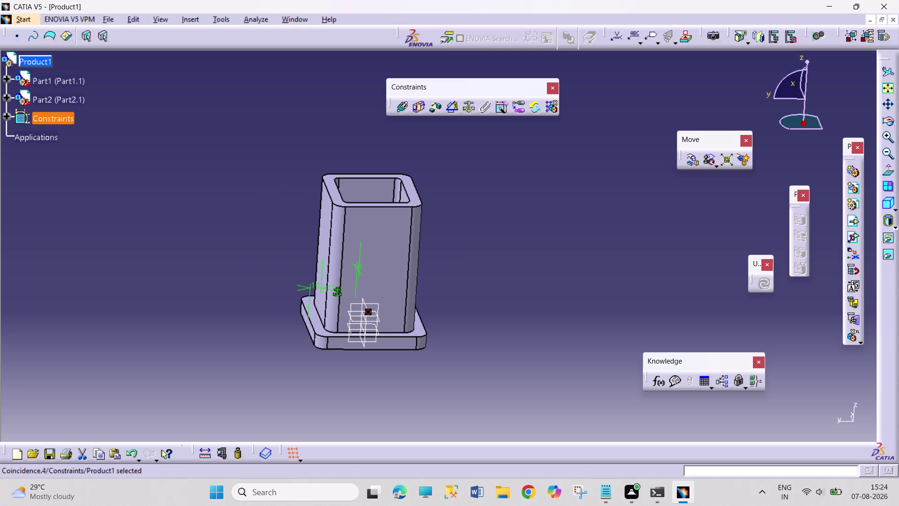
click(887, 201)
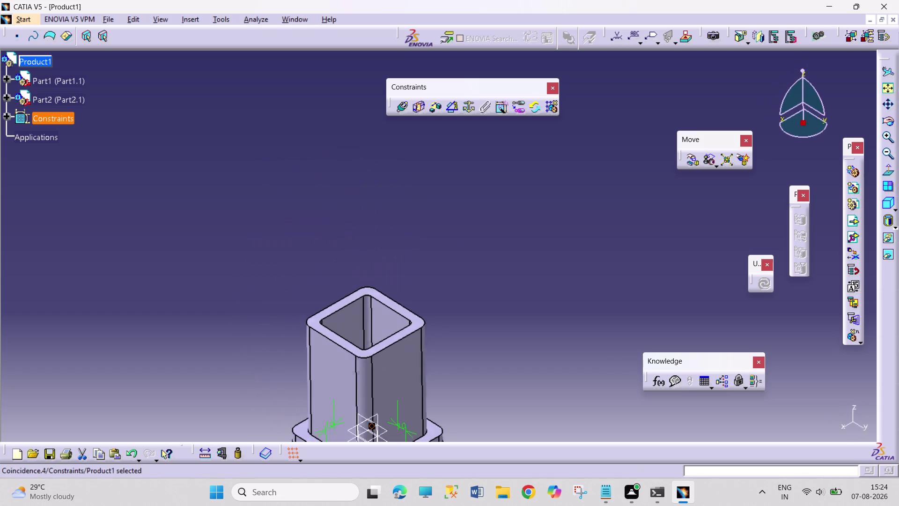
middle_drag(480, 372, 520, 240)
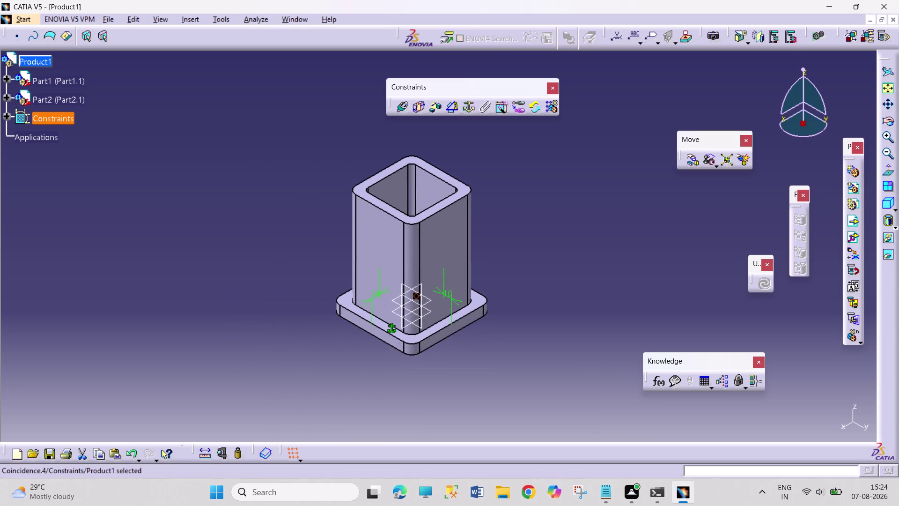
middle_drag(521, 241, 521, 240)
middle_drag(517, 210, 516, 190)
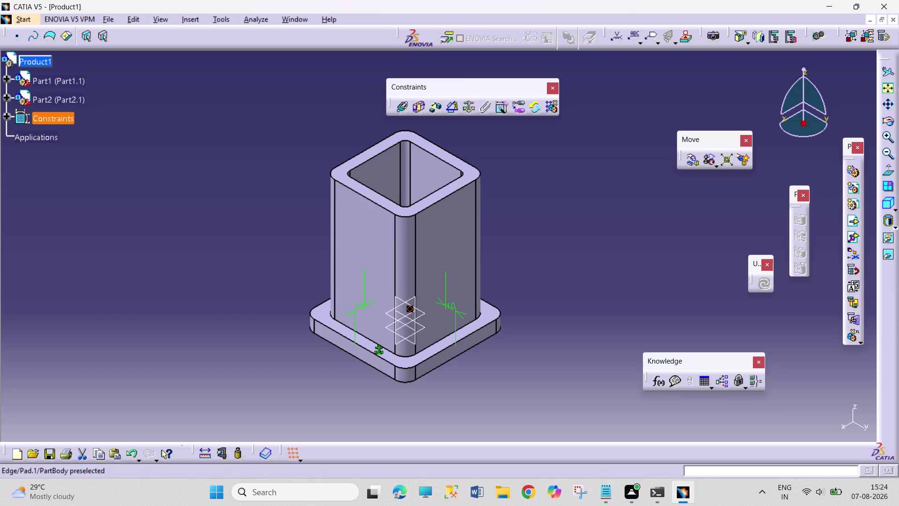
middle_drag(531, 272, 527, 290)
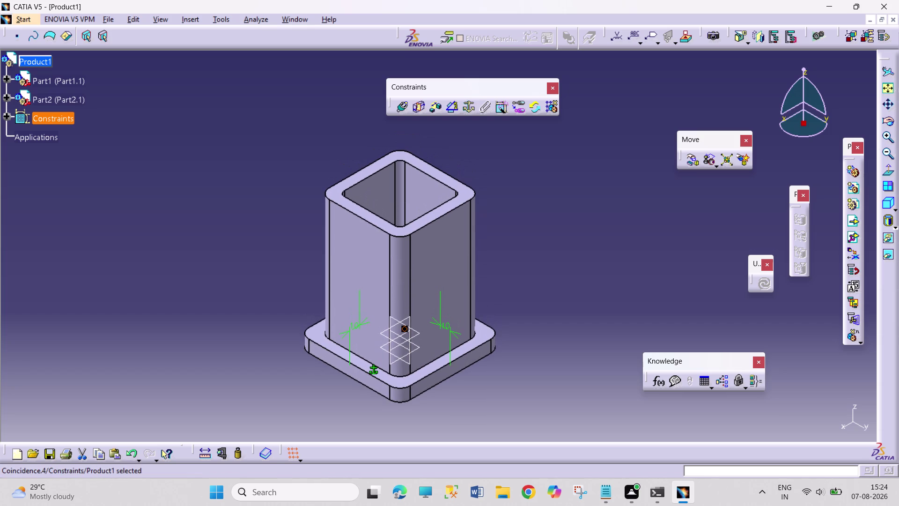
right_click(33, 63)
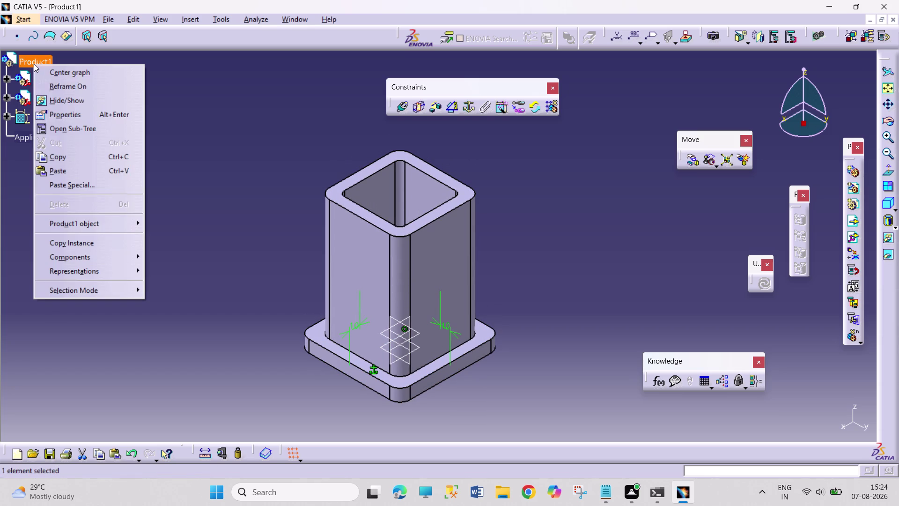
Insert the plate part file again as Part1.2 via Components > Existing Component.
click(76, 256)
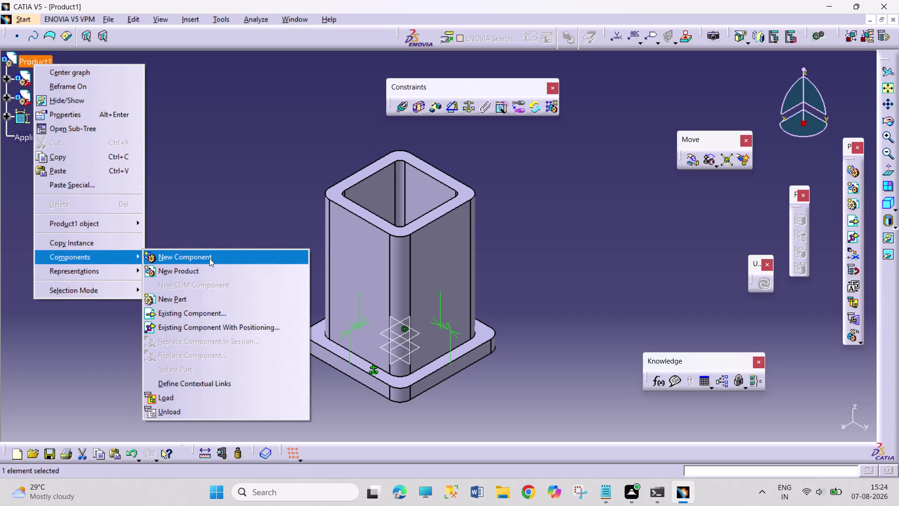
click(242, 315)
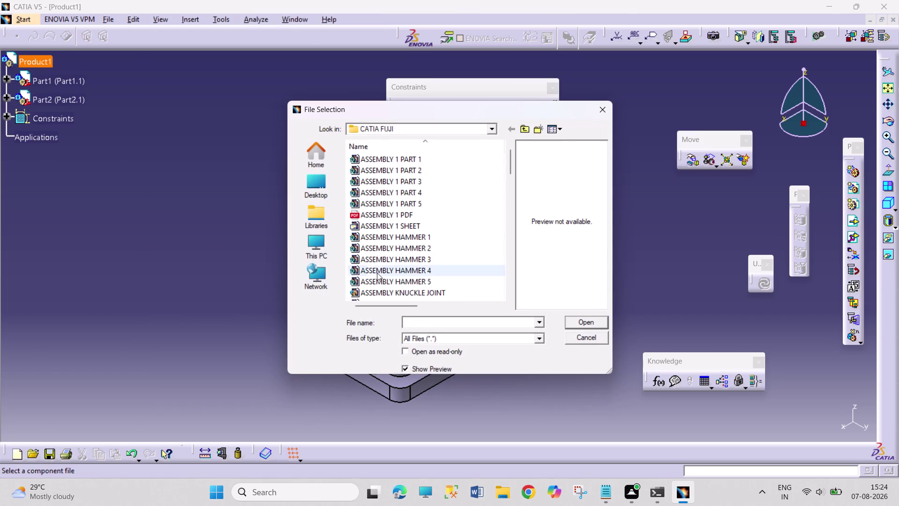
click(438, 236)
click(580, 319)
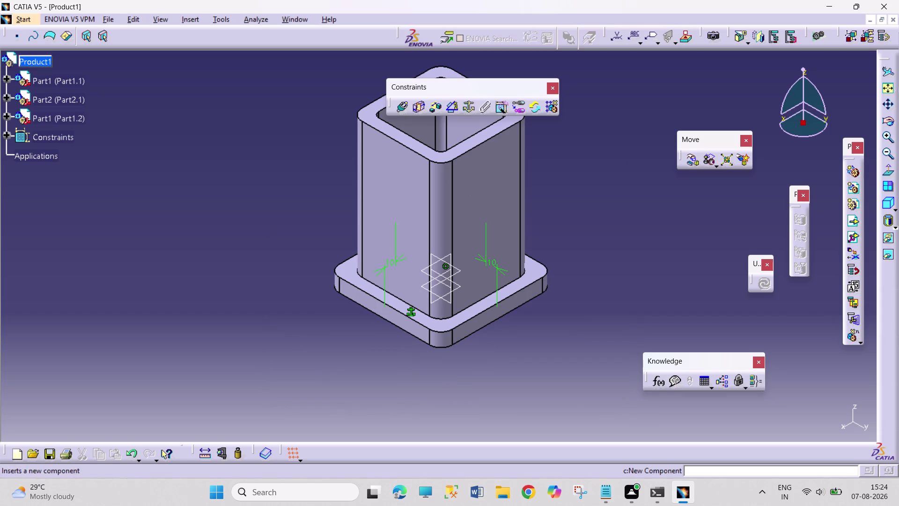
click(691, 154)
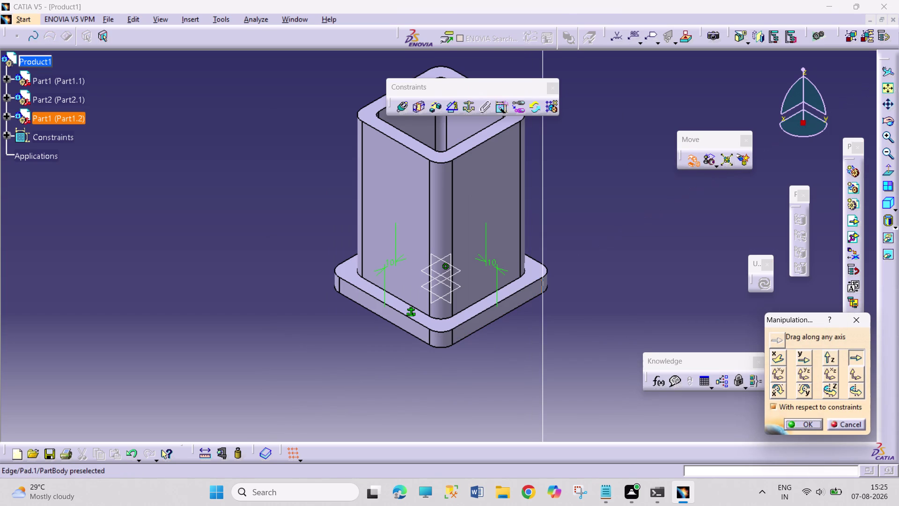
Drag the new Part1.2 plate along an axis until it sits above the tube's top.
click(544, 283)
drag(437, 335, 463, 142)
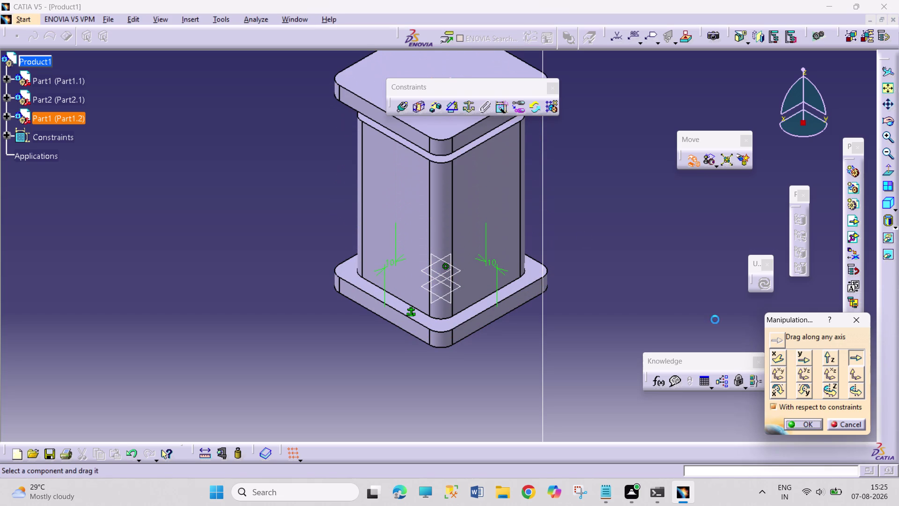
click(800, 422)
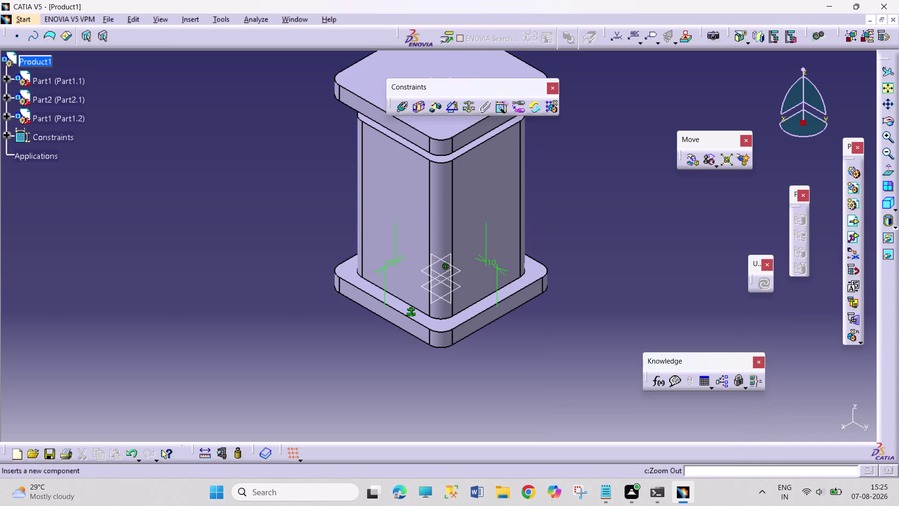
middle_drag(510, 298, 450, 402)
middle_drag(248, 358, 252, 360)
right_drag(252, 360, 450, 312)
middle_drag(253, 359, 435, 351)
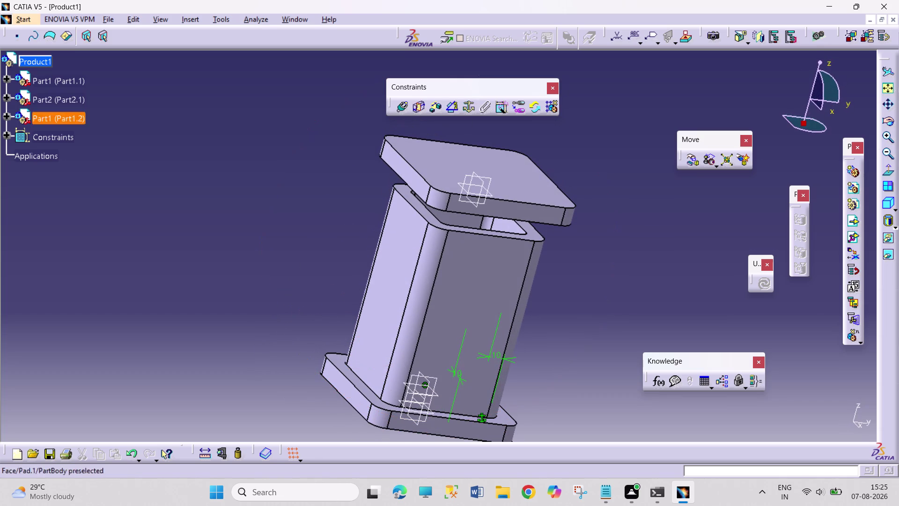
click(398, 107)
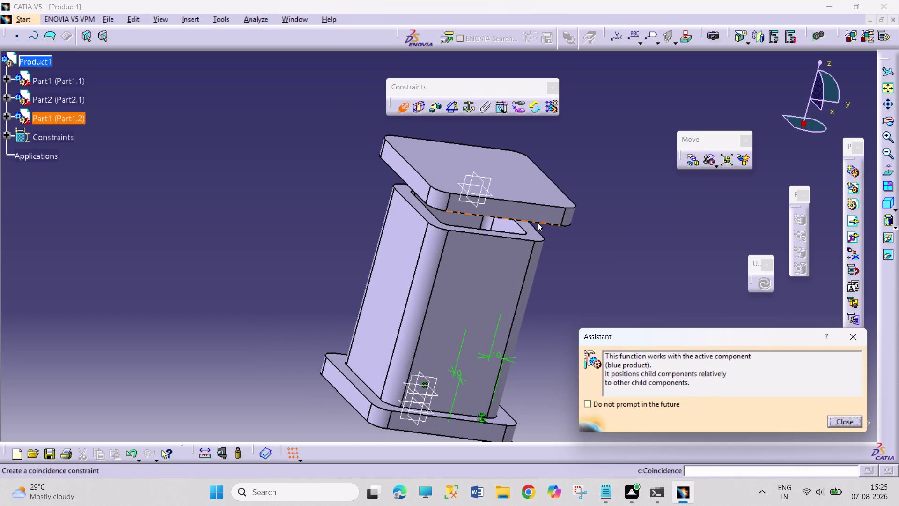
Offset the top plate's side face -10 mm from the tube's side face.
click(434, 107)
click(513, 212)
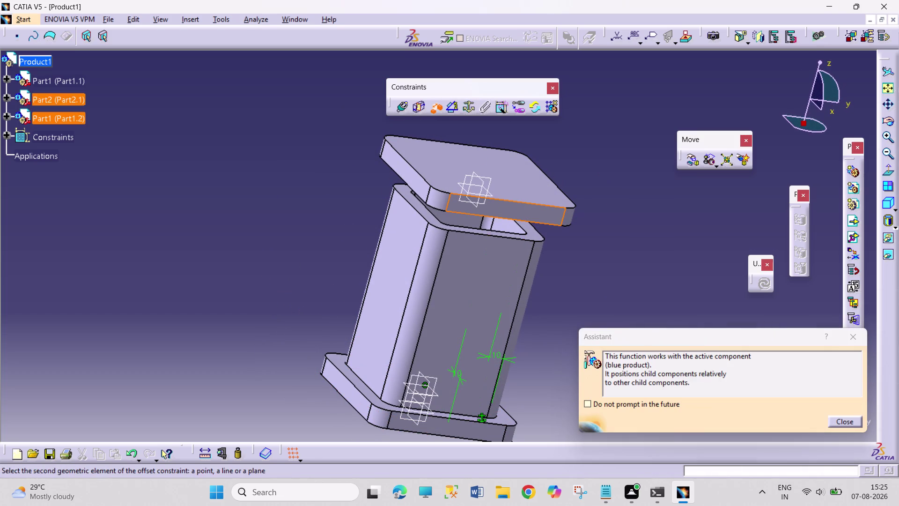
click(507, 261)
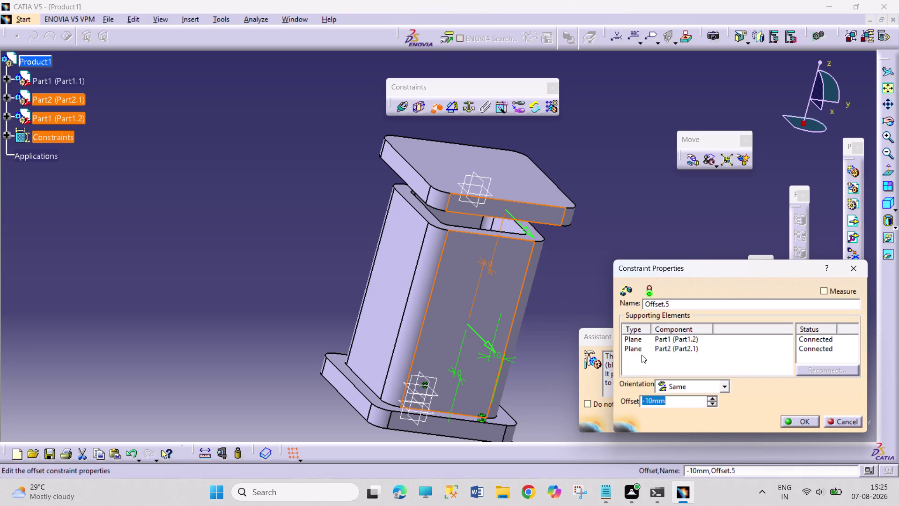
key(Return)
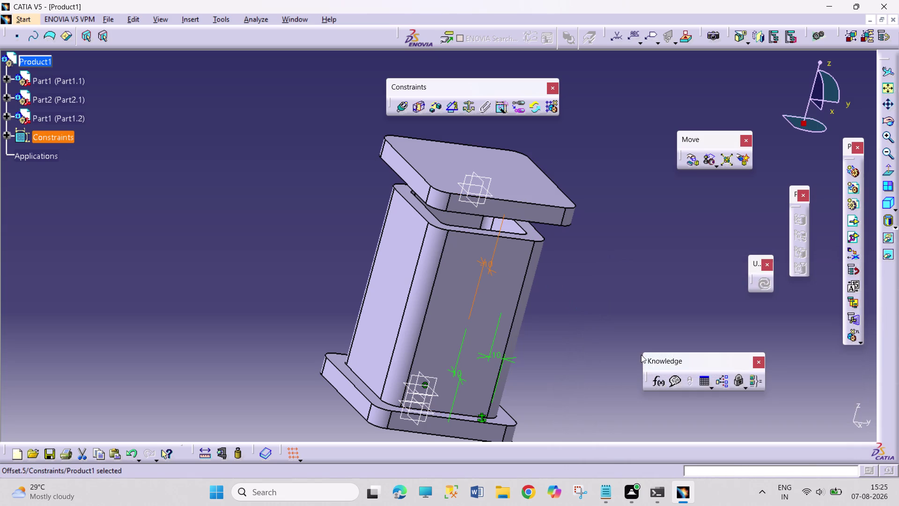
middle_drag(355, 265, 471, 299)
right_drag(357, 265, 471, 298)
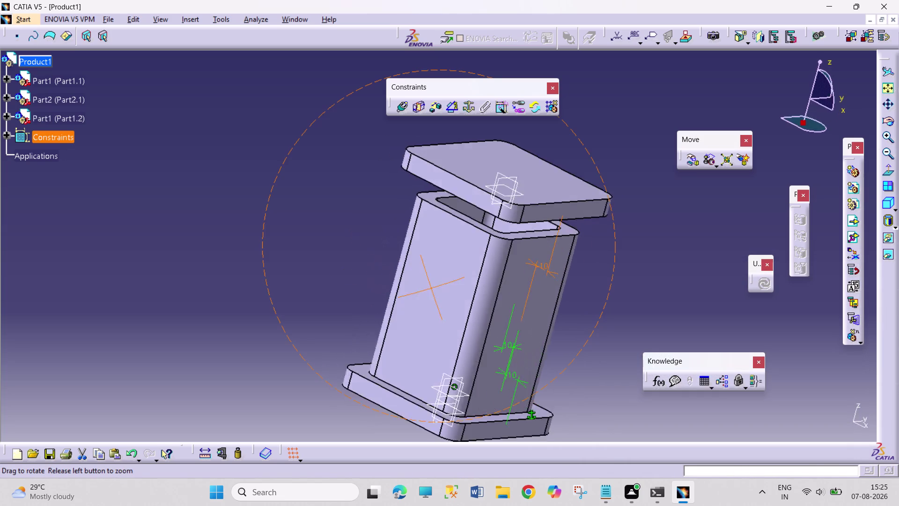
middle_drag(471, 298, 509, 320)
right_drag(471, 299, 508, 315)
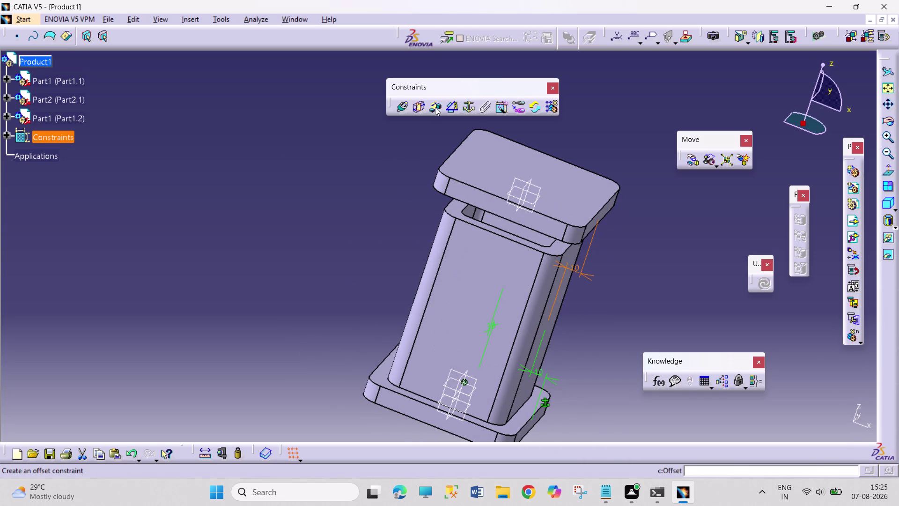
Add a second -10 mm offset between the plate's and tube's adjacent side faces.
click(436, 108)
click(510, 212)
click(488, 272)
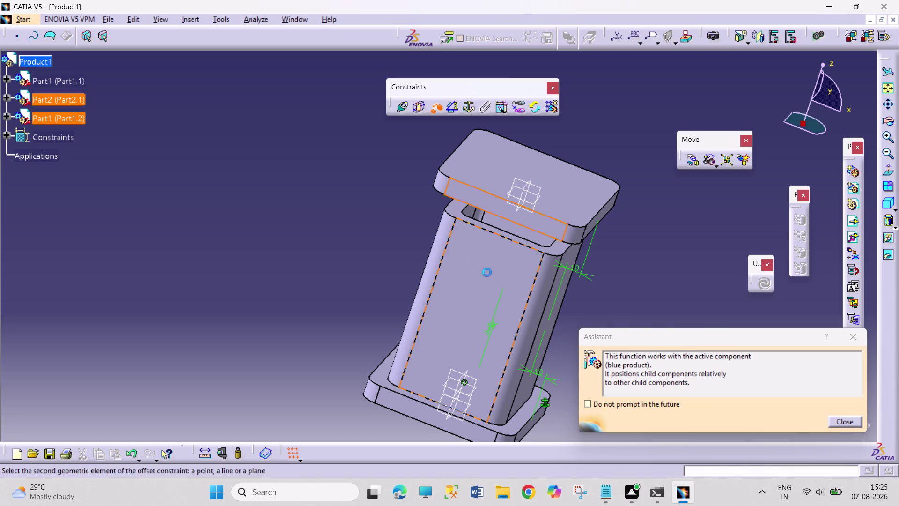
click(808, 424)
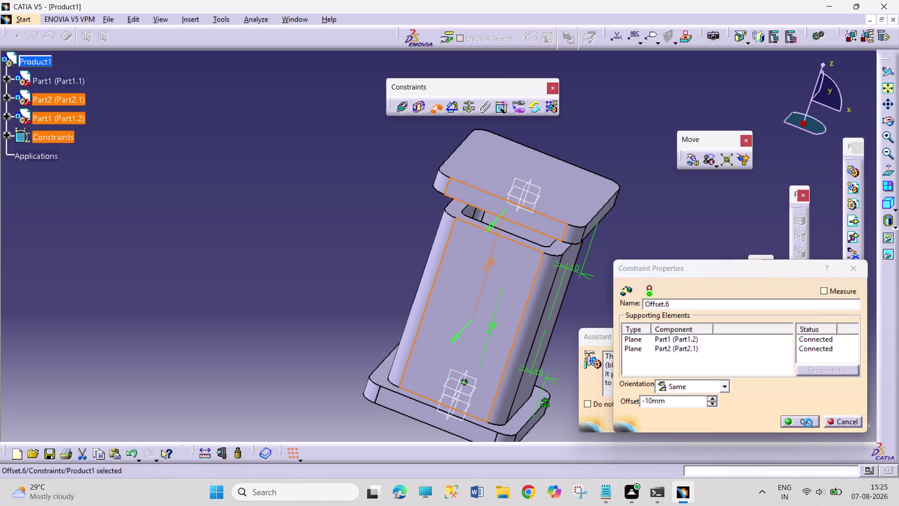
middle_drag(639, 286, 632, 282)
right_drag(632, 282, 311, 188)
middle_drag(632, 282, 301, 175)
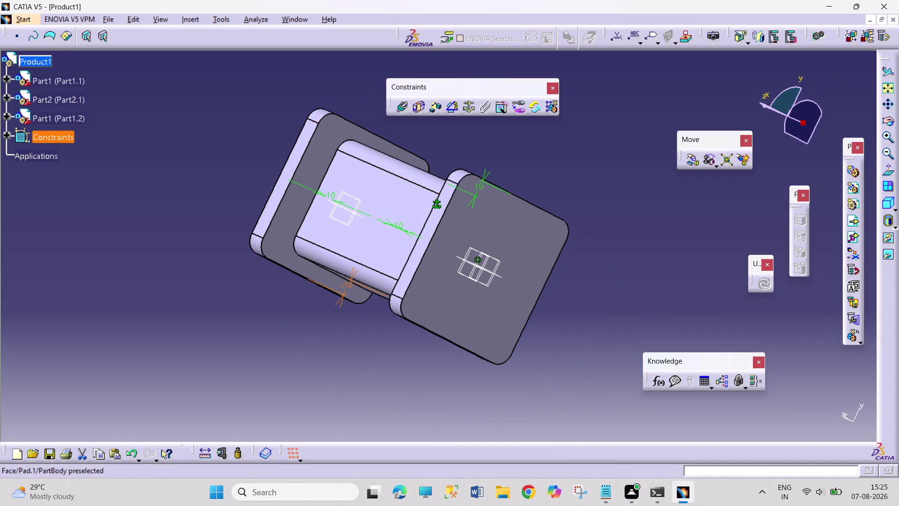
Add a third offset between Part2.1 and Part1.2 at 15.648 mm, opposite orientation.
click(324, 151)
middle_drag(244, 151, 403, 233)
right_drag(256, 157, 403, 234)
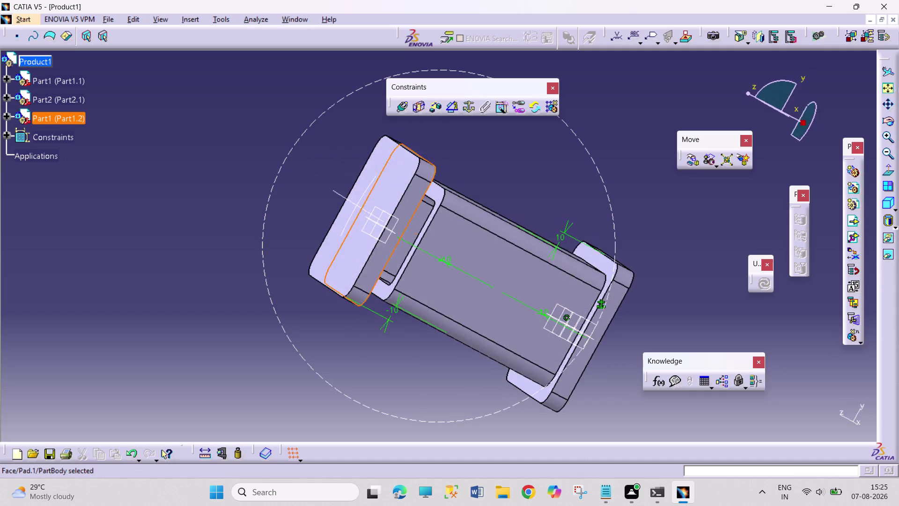
middle_drag(403, 234, 385, 246)
right_drag(403, 233, 386, 246)
click(425, 199)
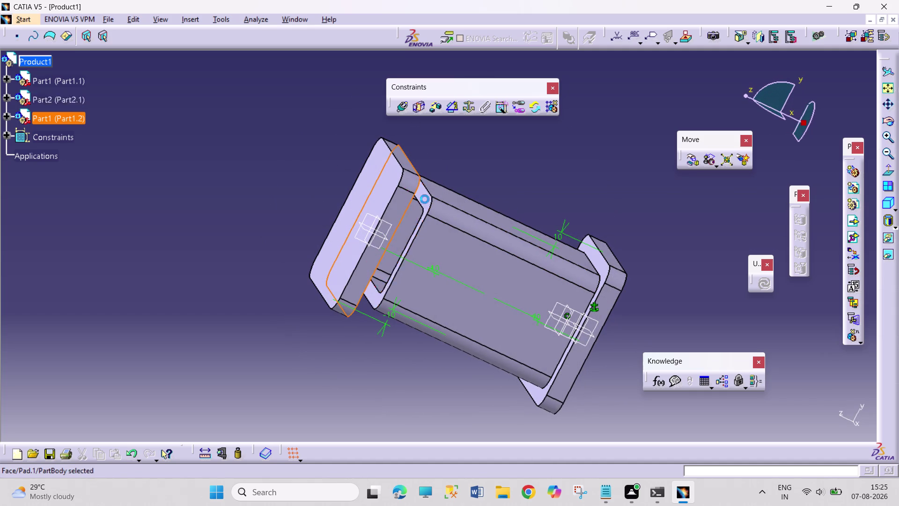
click(438, 104)
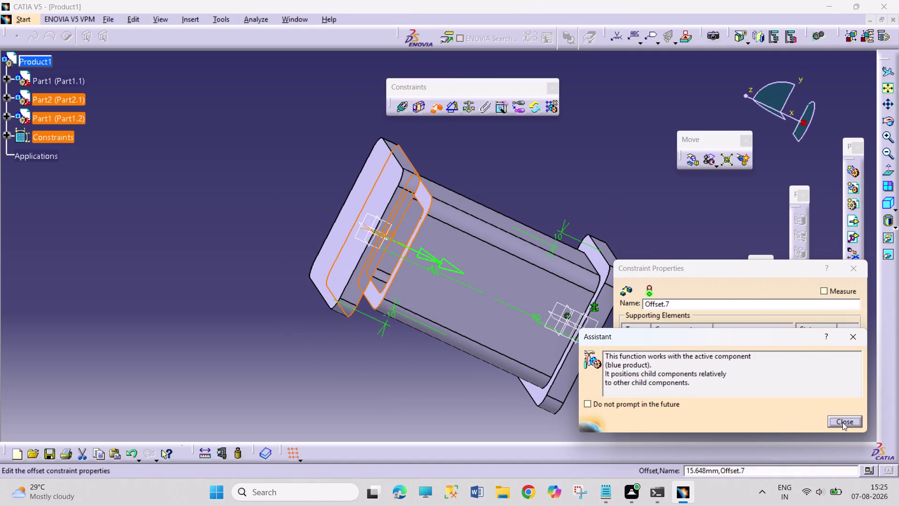
click(844, 421)
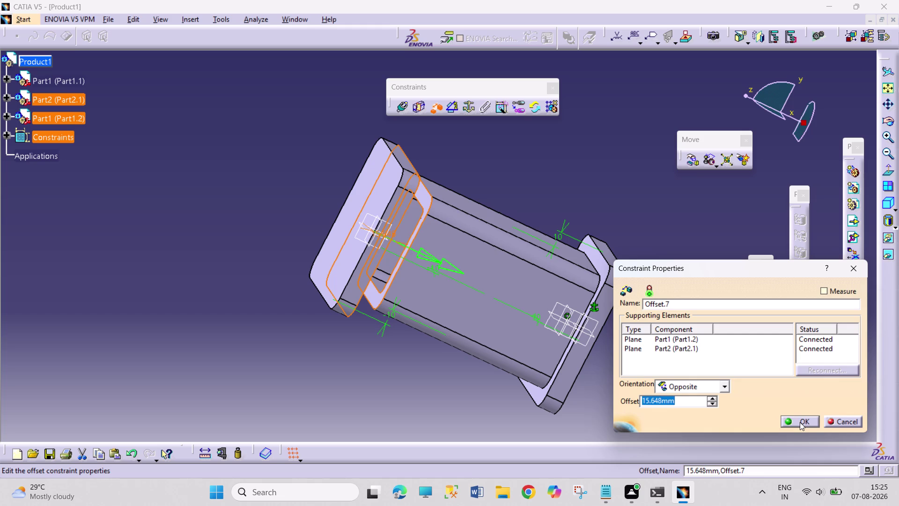
click(833, 419)
click(403, 111)
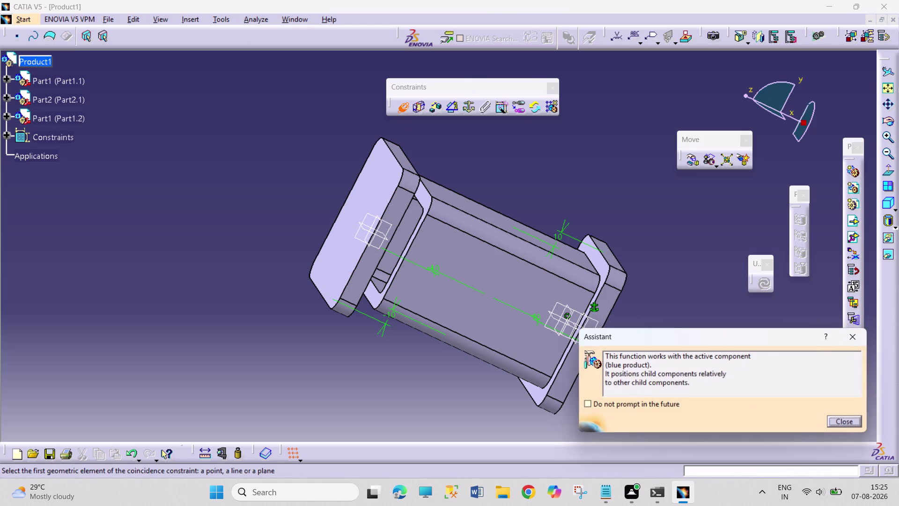
Seat the upper plate on the tube's top with opposite-facing Coincidence.7, then update all.
click(832, 419)
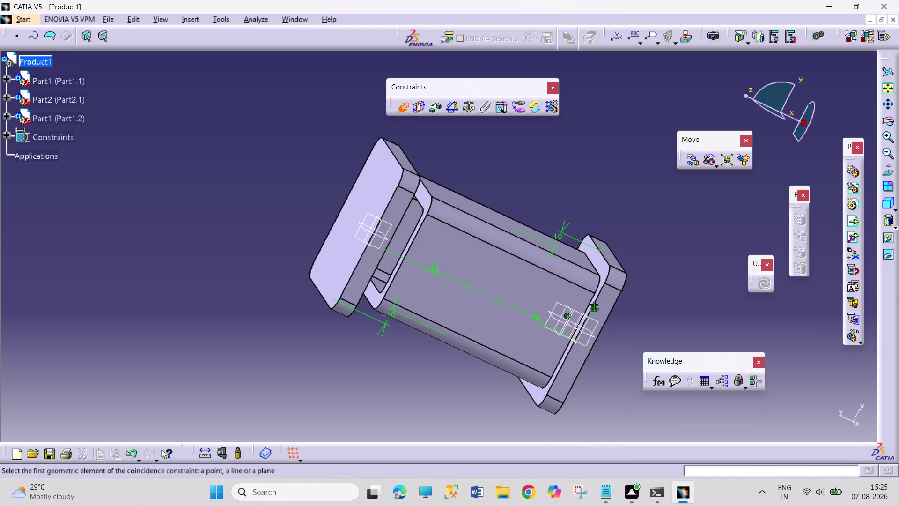
click(426, 204)
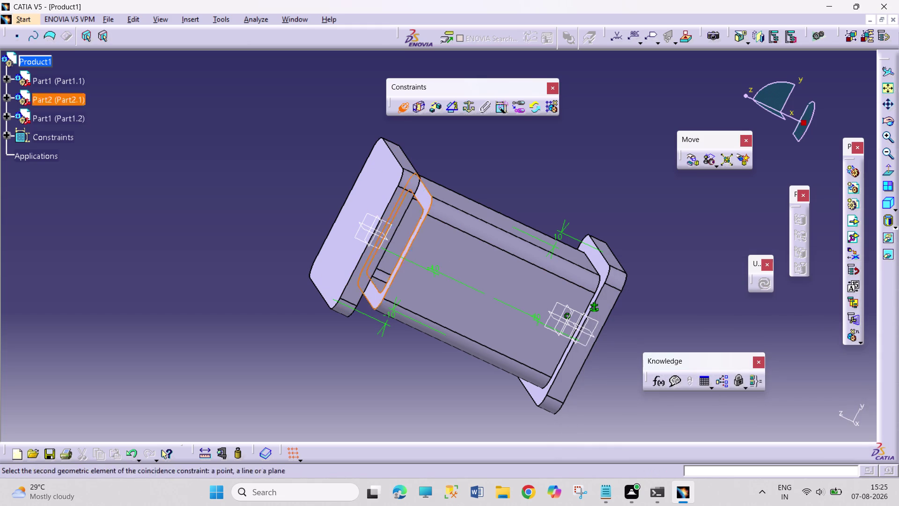
middle_drag(451, 351, 357, 261)
right_drag(450, 351, 354, 252)
click(371, 155)
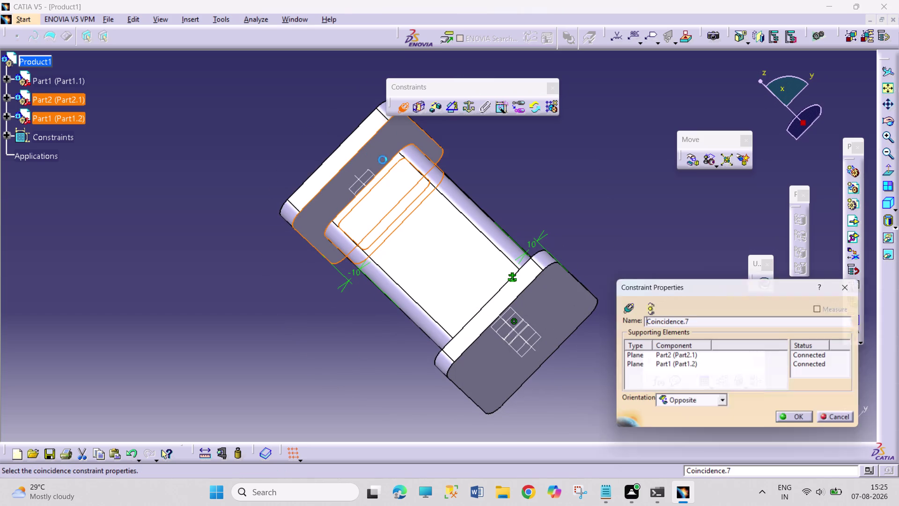
click(797, 421)
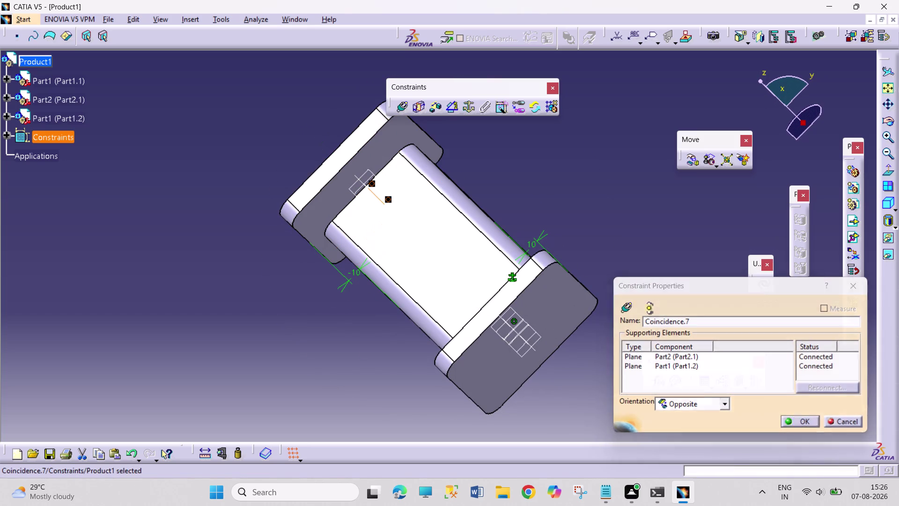
click(760, 281)
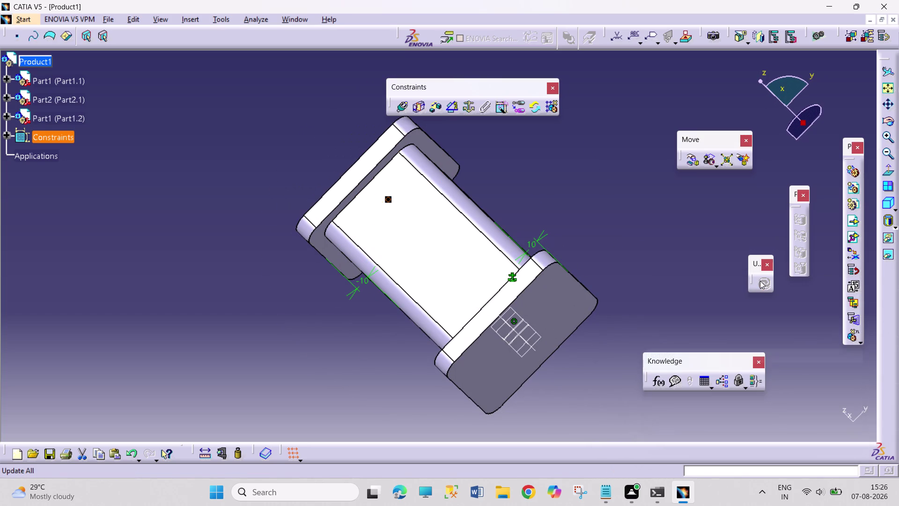
click(886, 201)
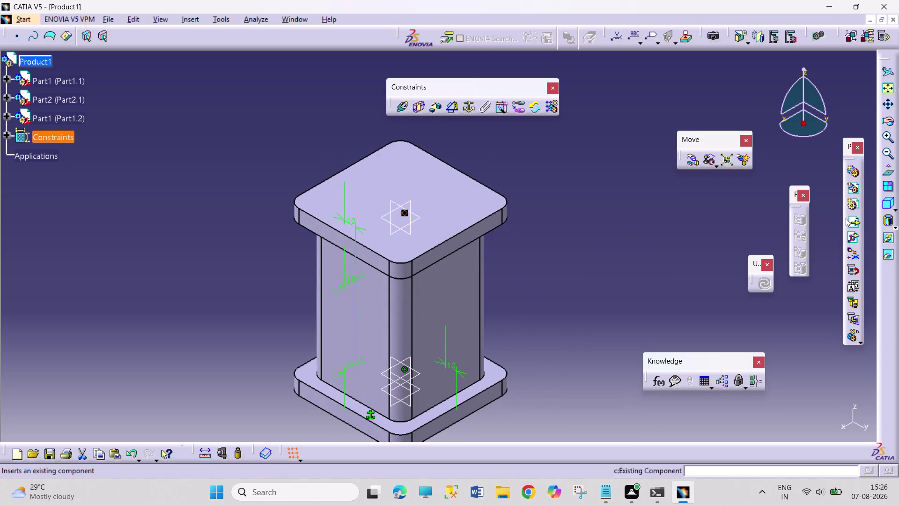
Orbit the assembly to inspect the tube standing between both plates.
middle_drag(544, 375, 501, 292)
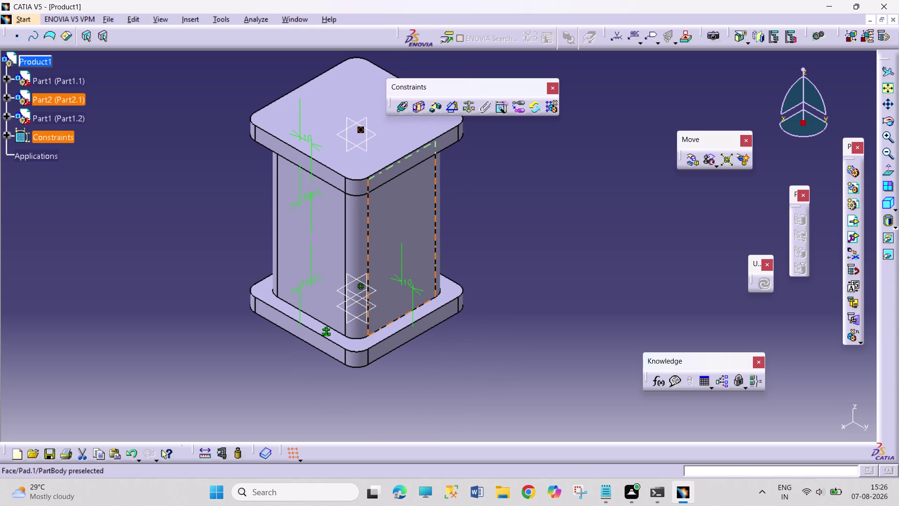
middle_drag(298, 333, 369, 279)
right_drag(298, 333, 369, 278)
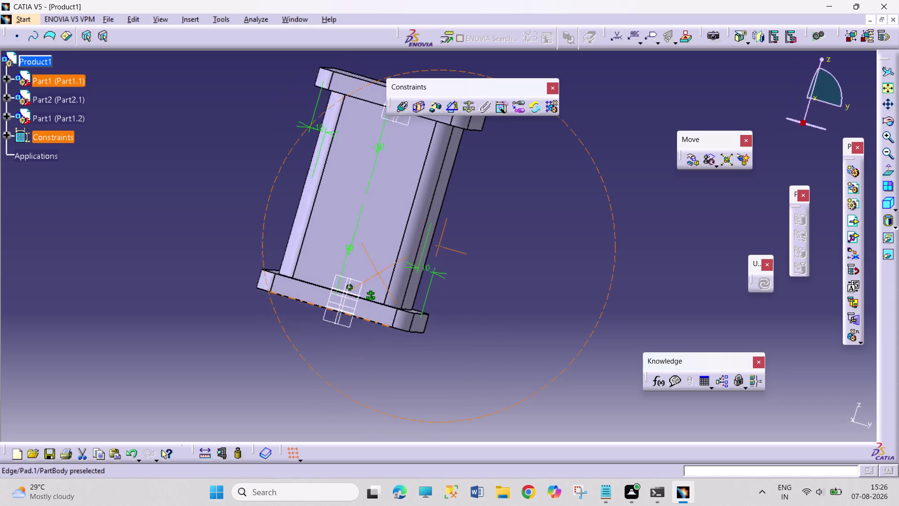
middle_drag(370, 279, 290, 339)
right_drag(369, 279, 291, 334)
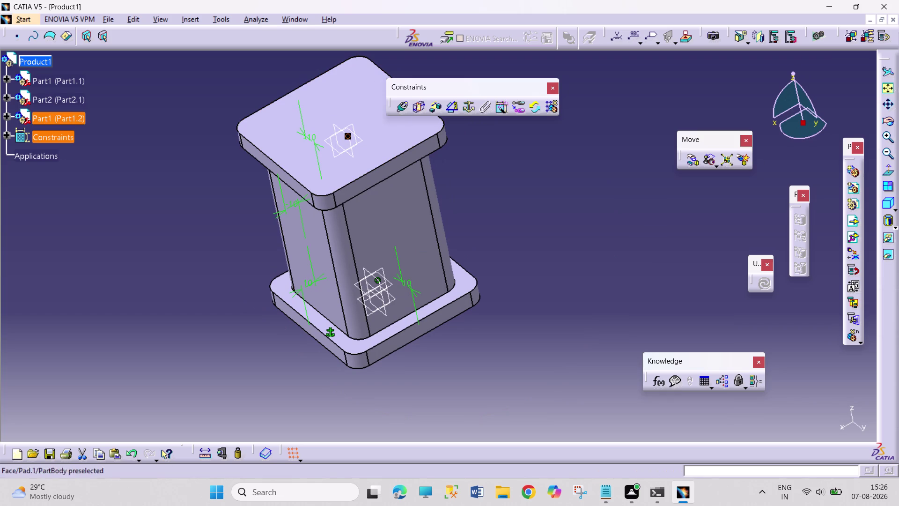
Insert ASSEMBLY HAMMER 3 from the CATIA FUJI folder via Existing Component With Positioning.
right_click(34, 63)
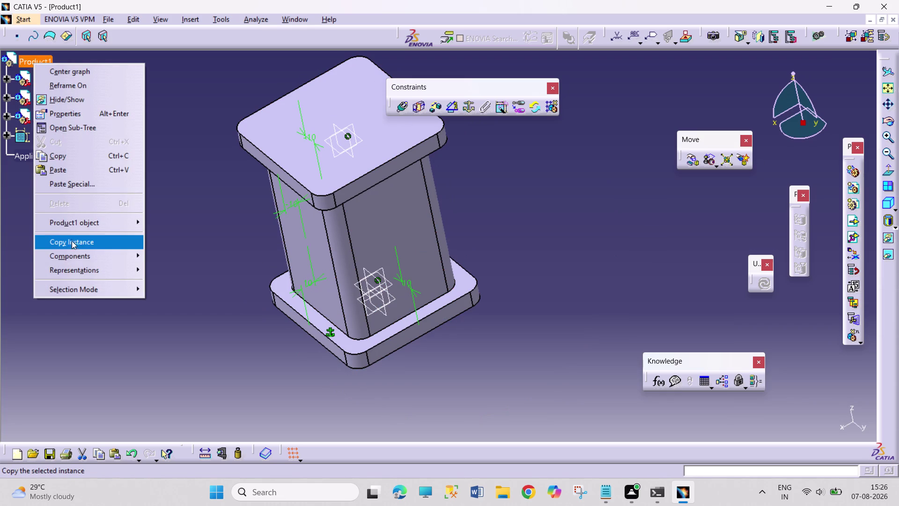
click(76, 255)
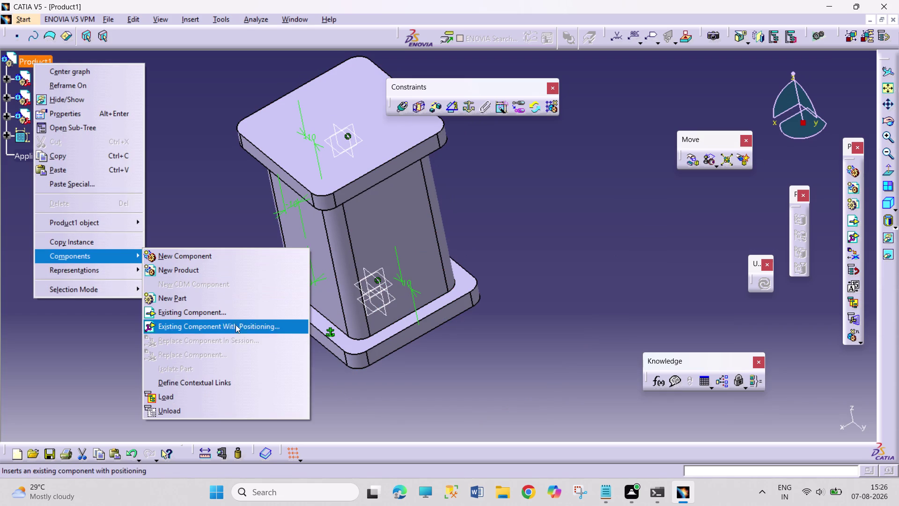
click(245, 316)
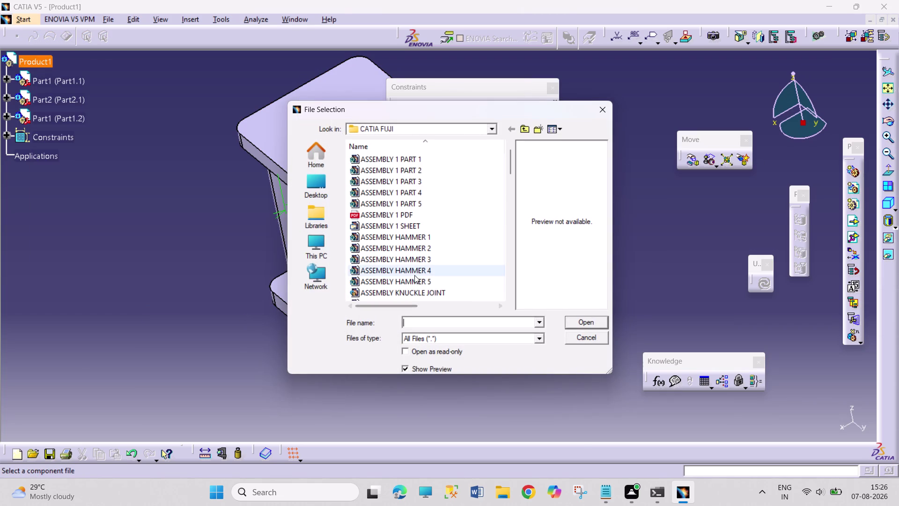
click(436, 264)
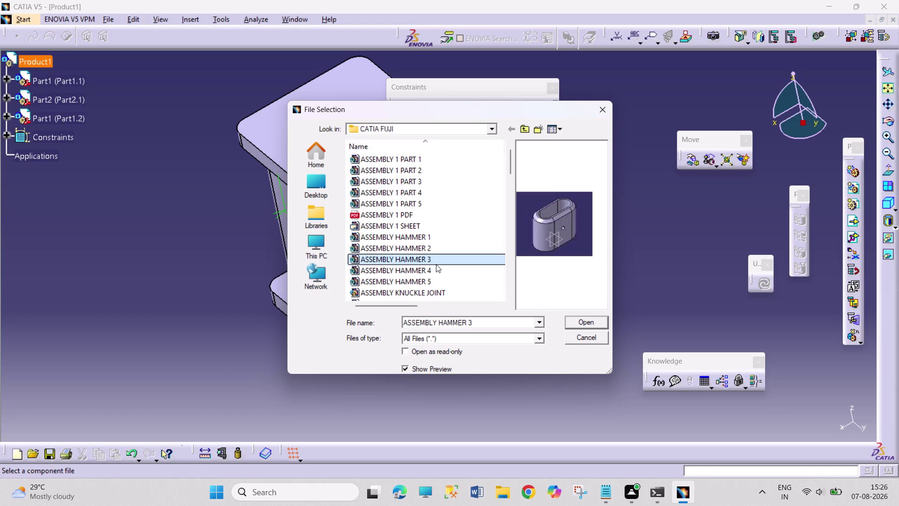
click(438, 270)
click(440, 281)
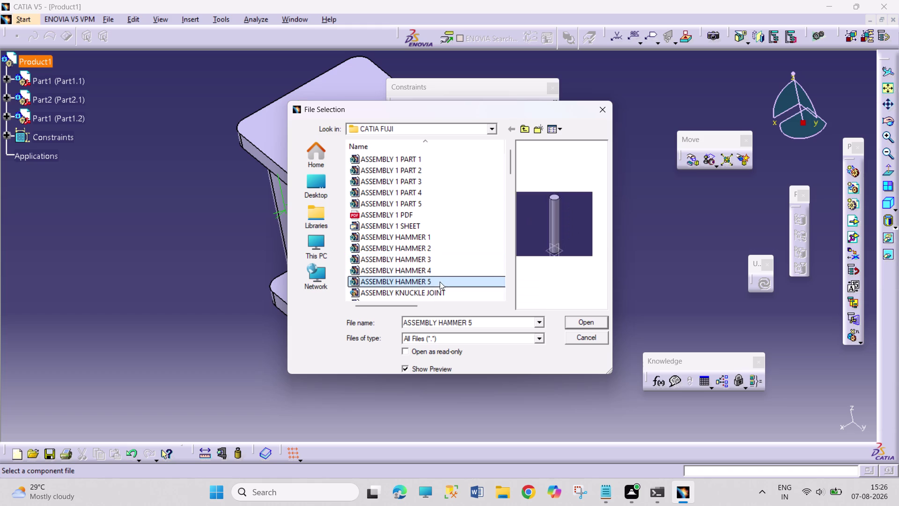
click(436, 263)
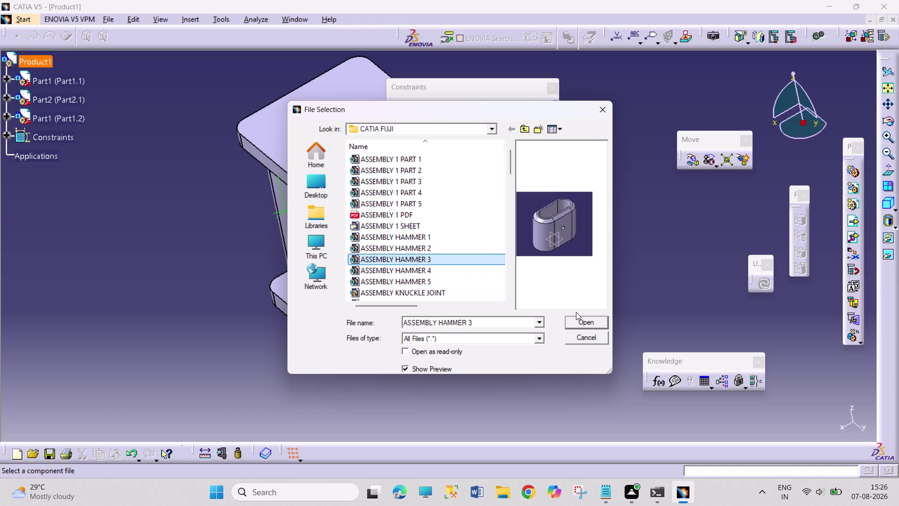
click(580, 318)
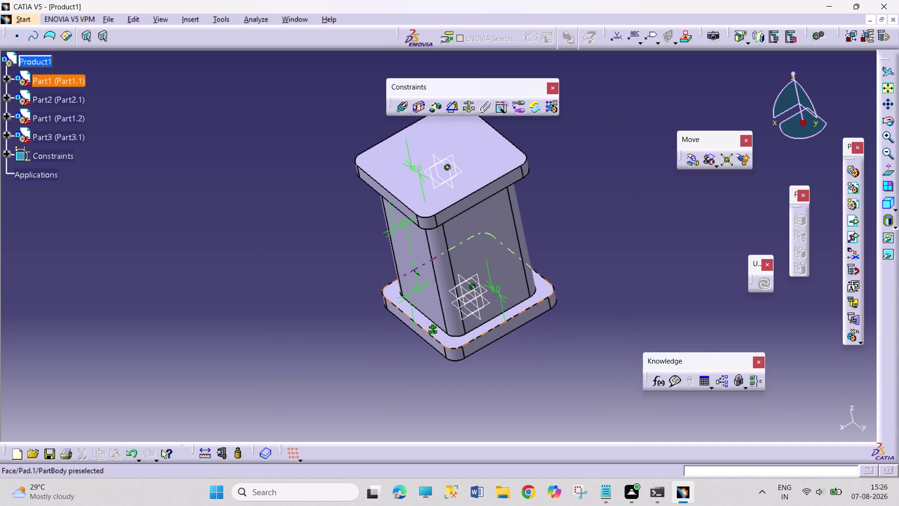
Orbit the assembly to find the new sleeve, then start and dismiss a coincidence constraint.
middle_drag(300, 288, 463, 215)
right_drag(308, 294, 474, 208)
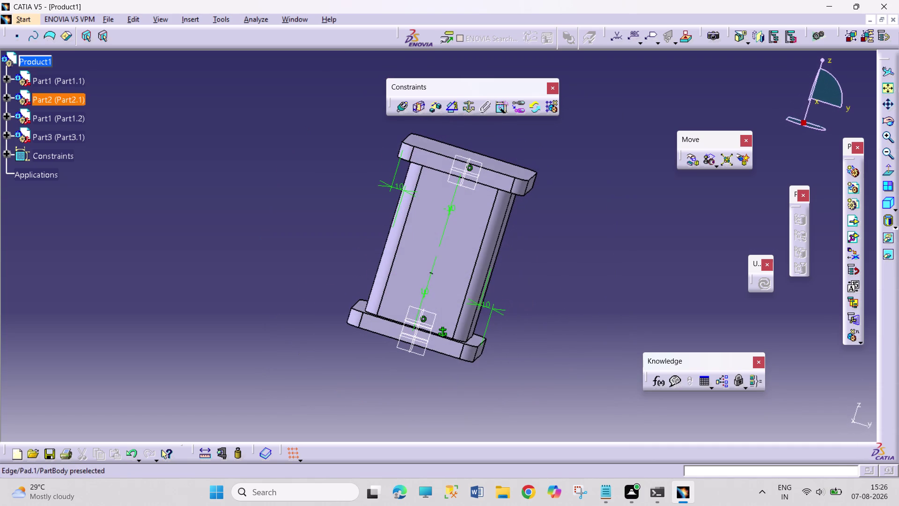
click(403, 107)
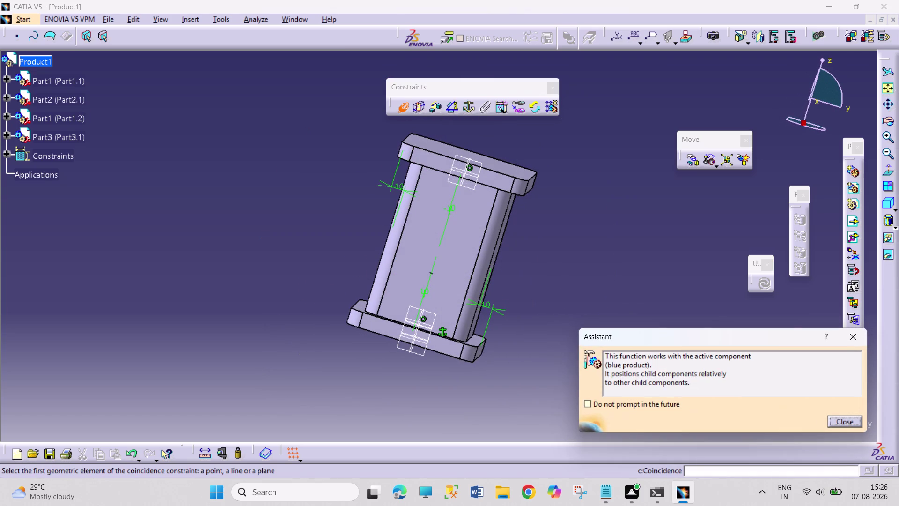
click(854, 345)
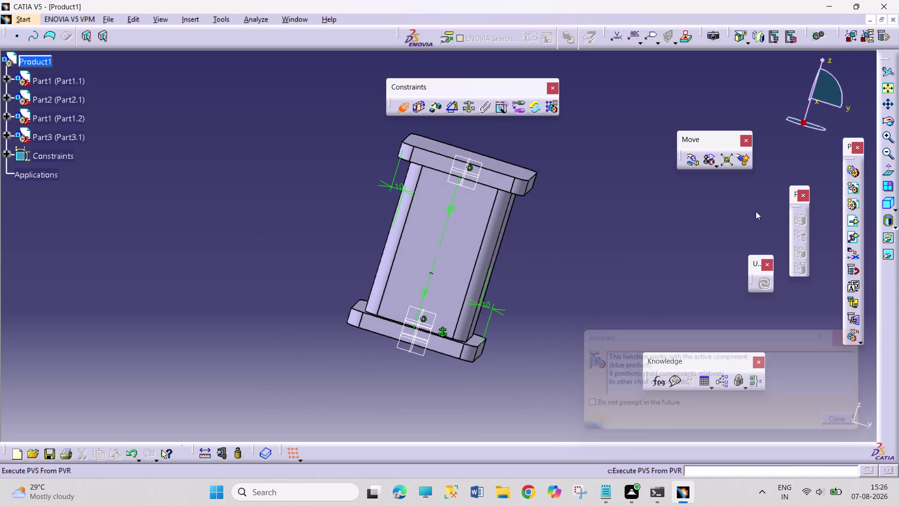
Drag Part3 along the bottom plate edge until it sits beside the tube, and confirm.
click(690, 164)
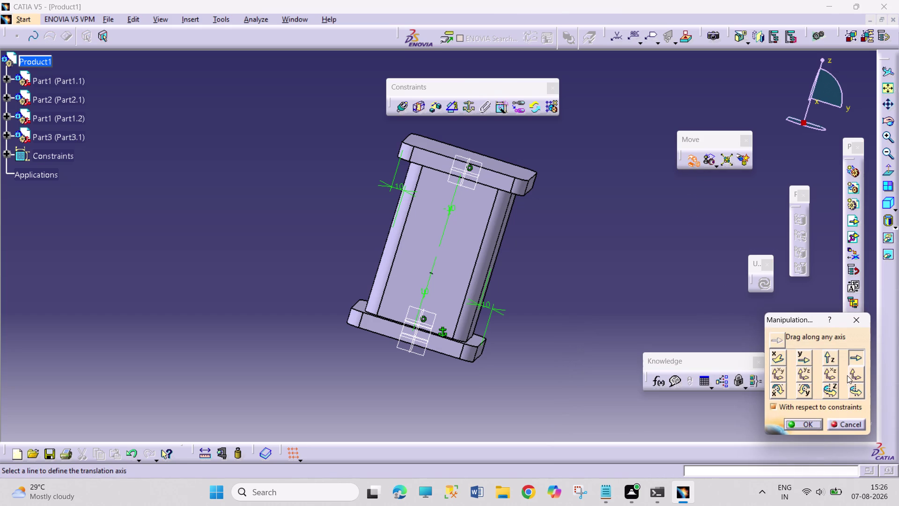
click(449, 340)
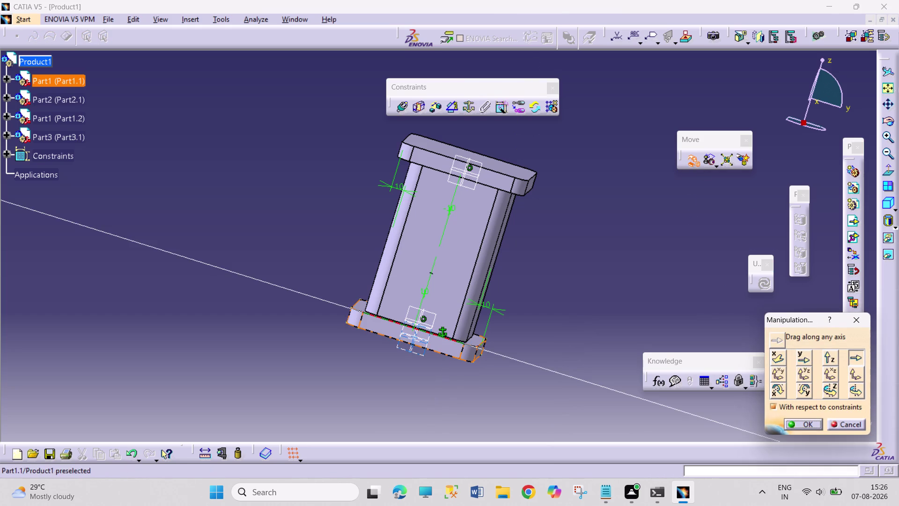
drag(428, 271, 541, 313)
drag(434, 346, 540, 380)
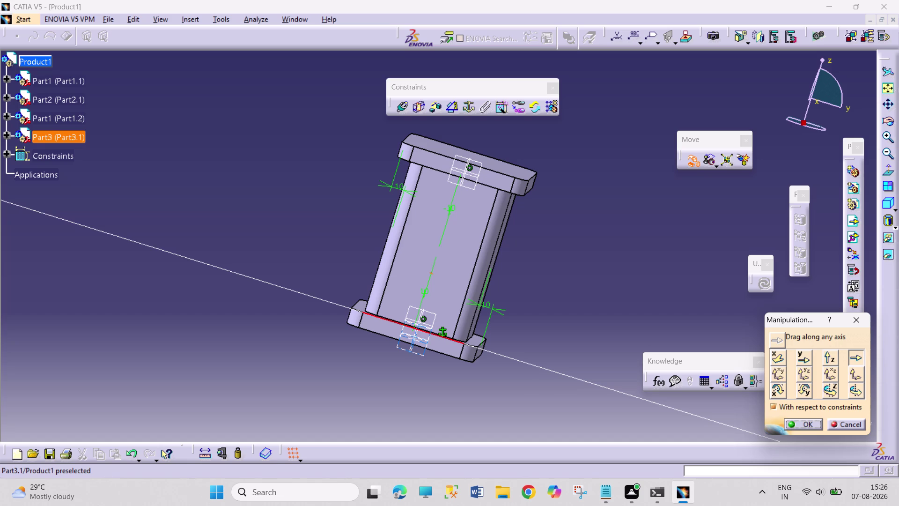
drag(410, 349, 547, 399)
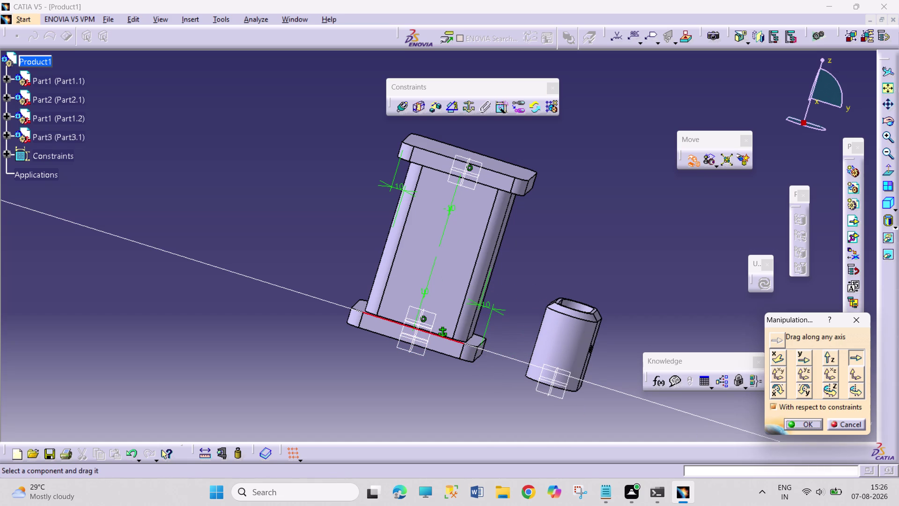
click(799, 425)
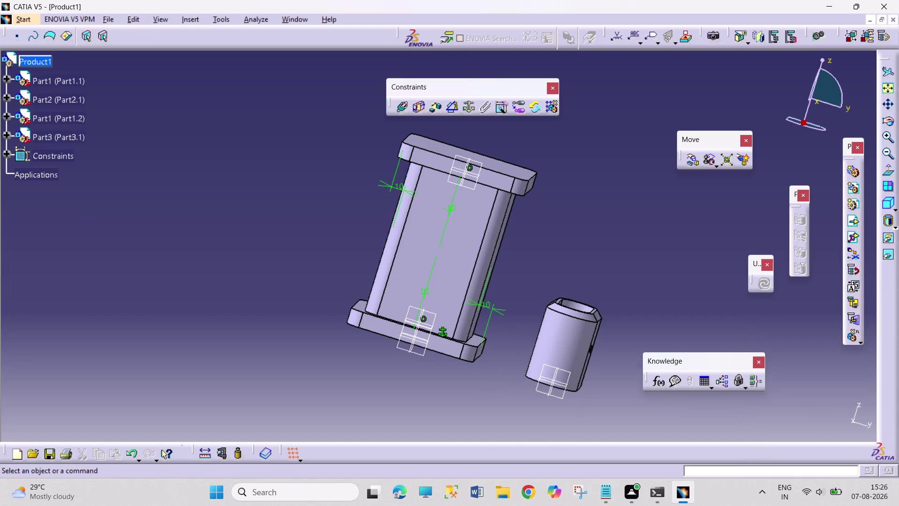
Orbit the view to show the sleeve's opening, then clear the selection.
middle_drag(487, 371, 485, 248)
right_drag(487, 370, 485, 248)
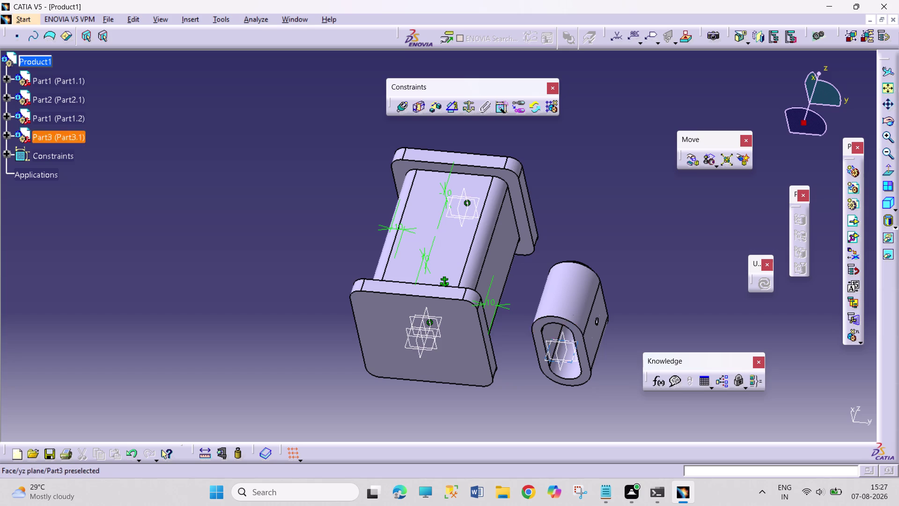
click(584, 356)
middle_drag(540, 232, 330, 333)
right_drag(536, 241, 330, 332)
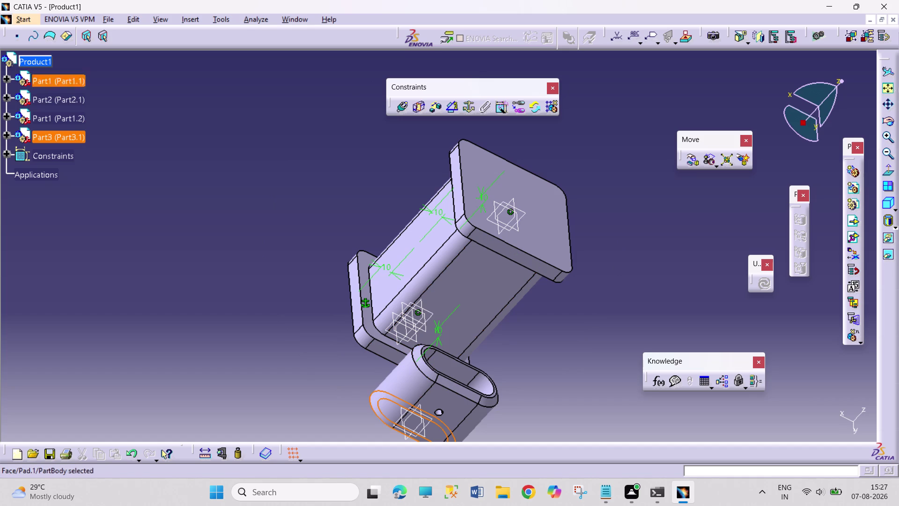
click(323, 389)
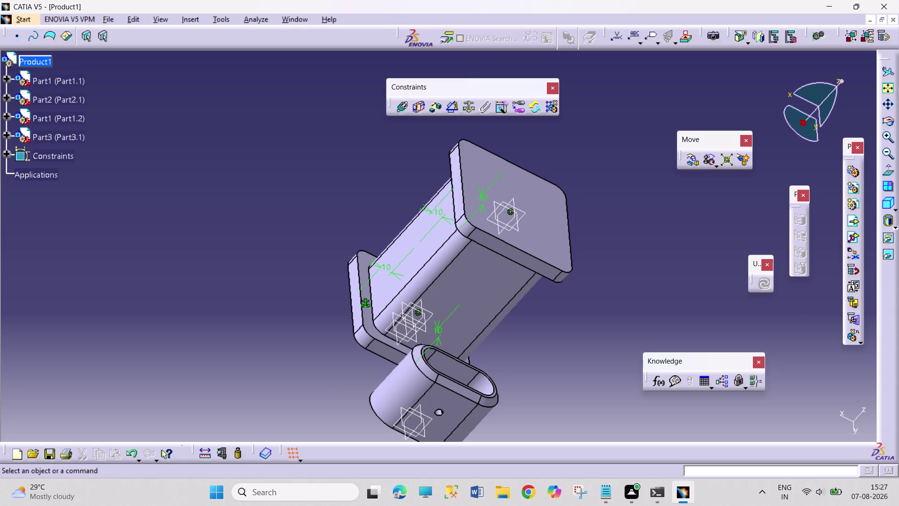
Orbit and pan to center the tube and sleeve, then reopen free component Manipulation.
middle_drag(211, 315, 449, 406)
right_drag(223, 333, 444, 400)
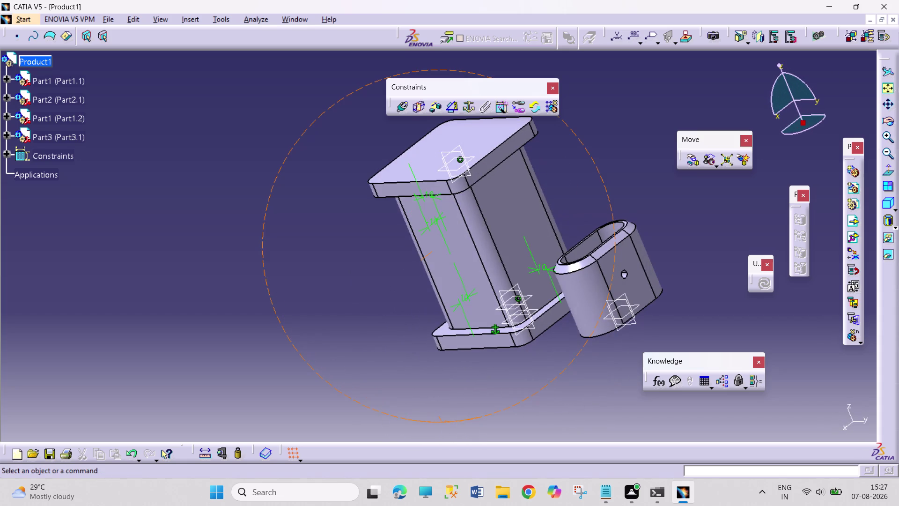
middle_drag(304, 221, 444, 158)
right_drag(327, 205, 446, 158)
middle_drag(607, 203, 602, 207)
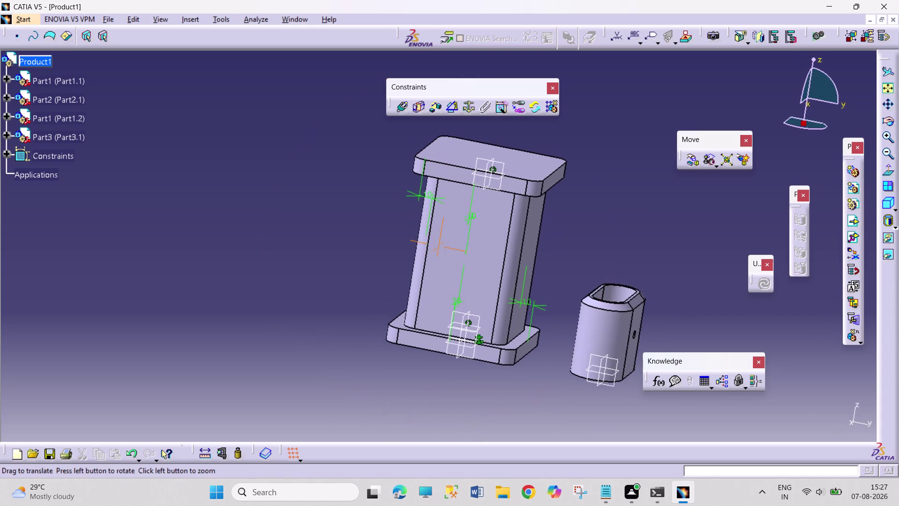
middle_drag(602, 206, 435, 239)
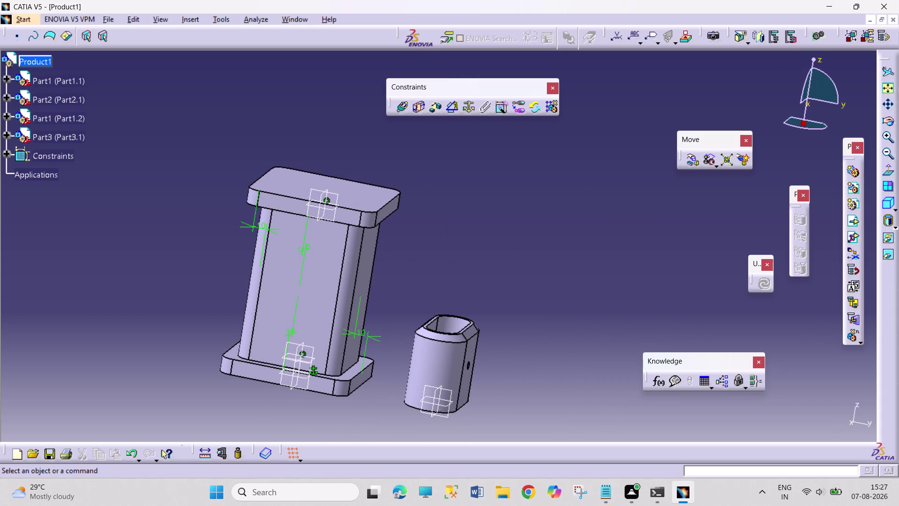
click(691, 162)
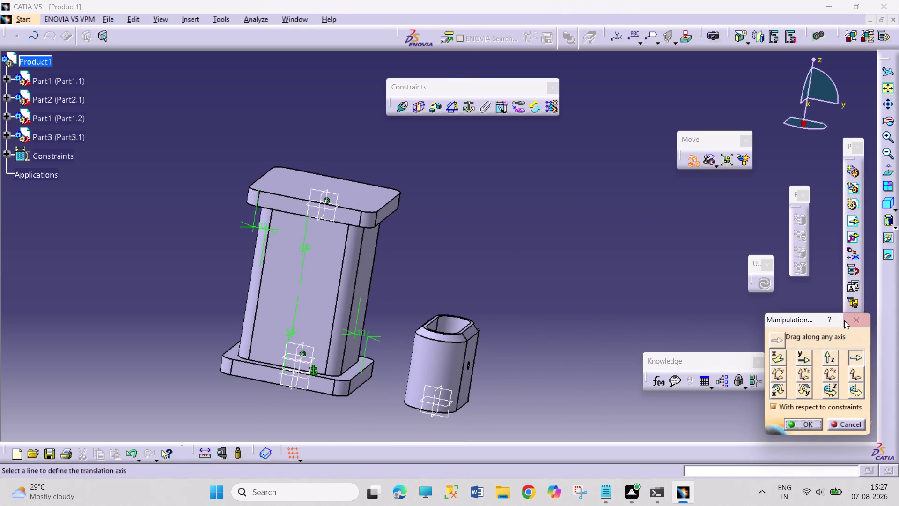
Swing the sleeve around the base plate edge using Drag around any axis.
click(856, 390)
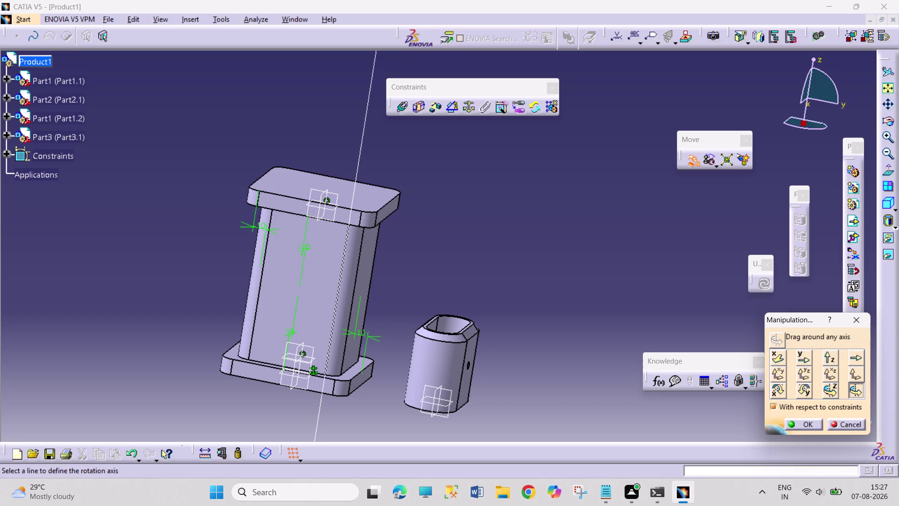
click(326, 377)
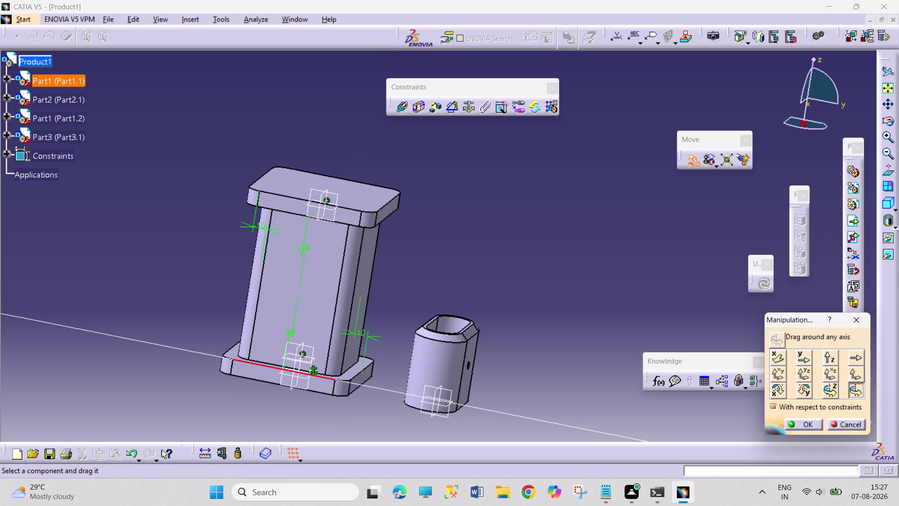
drag(447, 344, 387, 390)
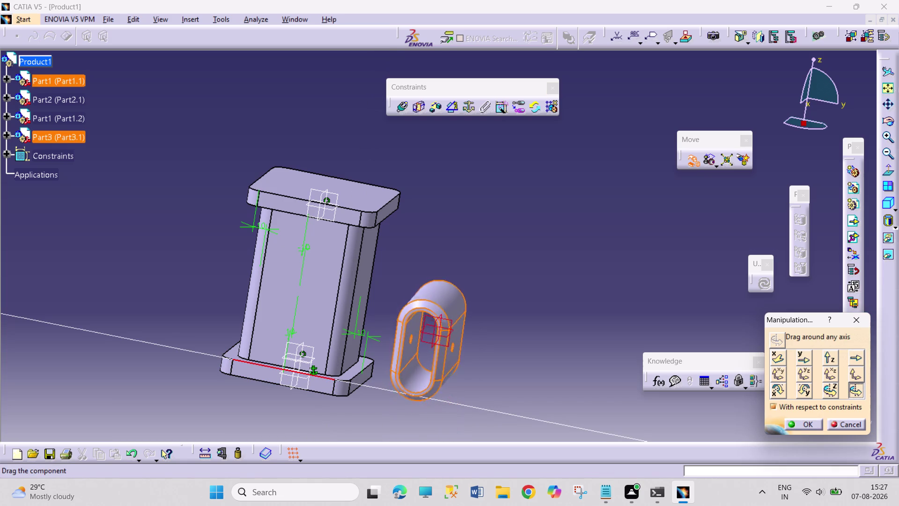
drag(386, 390, 451, 360)
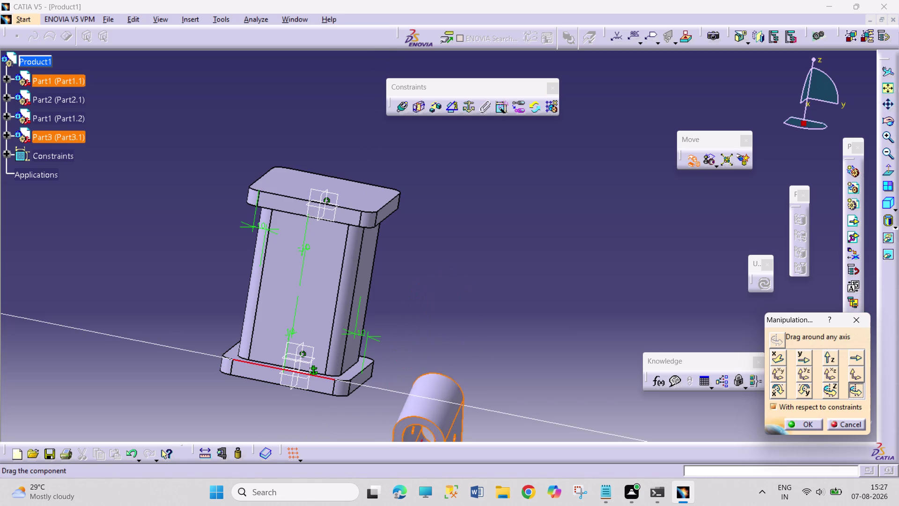
drag(451, 360, 429, 359)
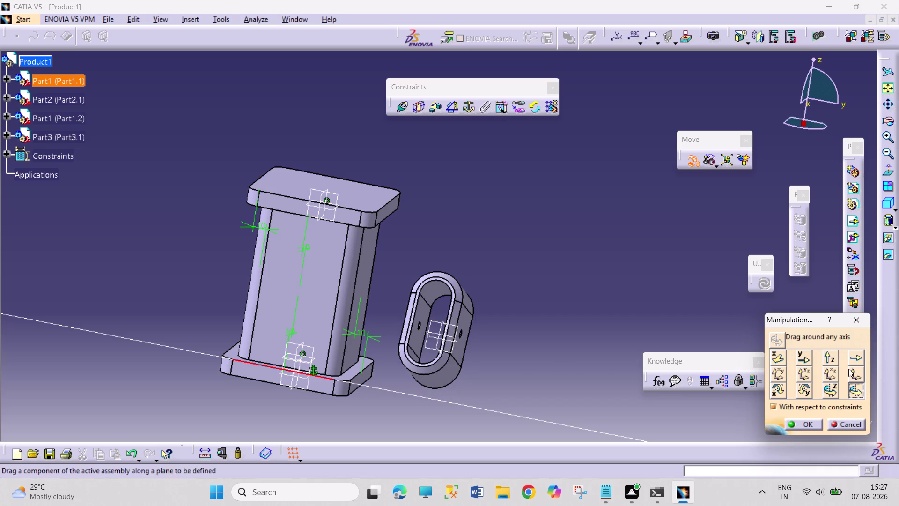
Rotate the sleeve about the tube's vertical edge until it sits to the tube's right.
click(850, 369)
click(854, 383)
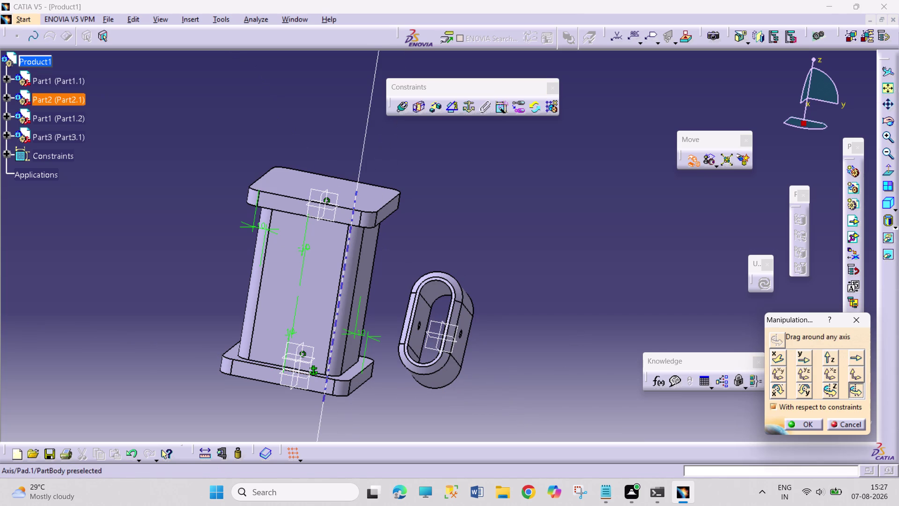
click(345, 297)
drag(434, 301, 463, 319)
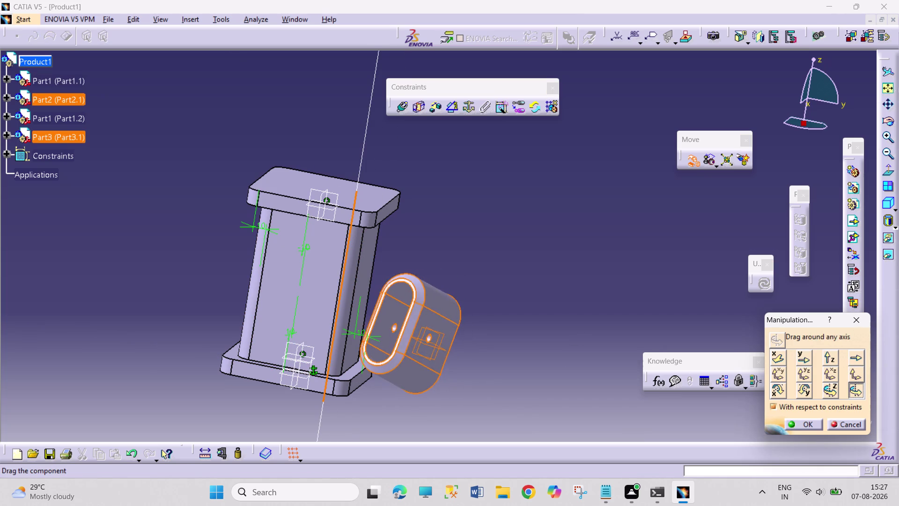
drag(463, 319, 189, 257)
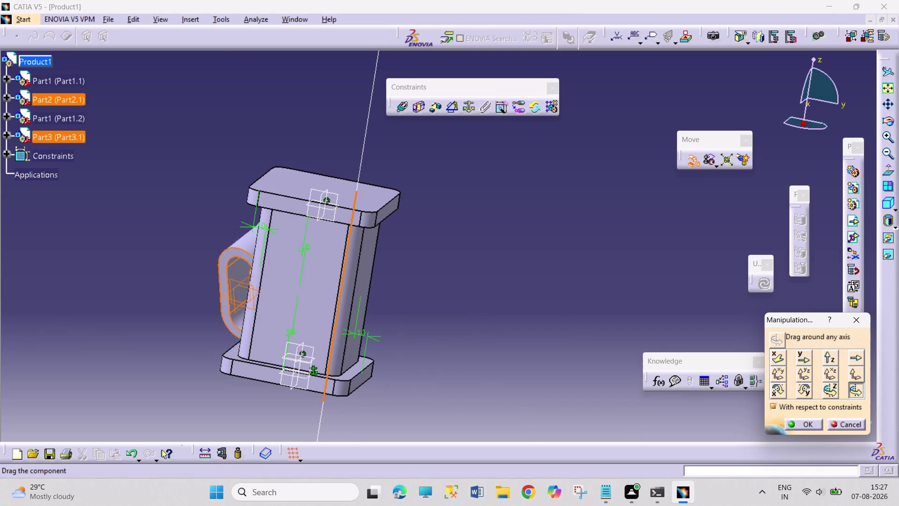
drag(189, 257, 316, 359)
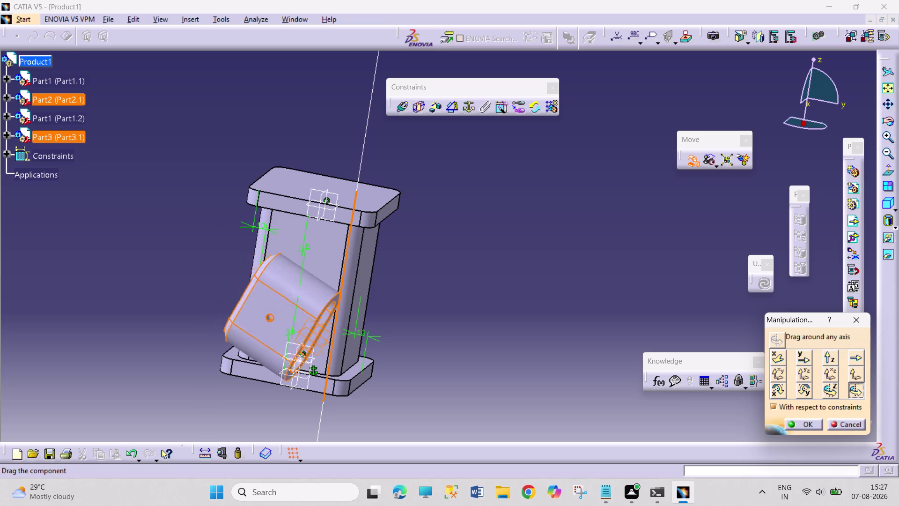
drag(316, 359, 549, 228)
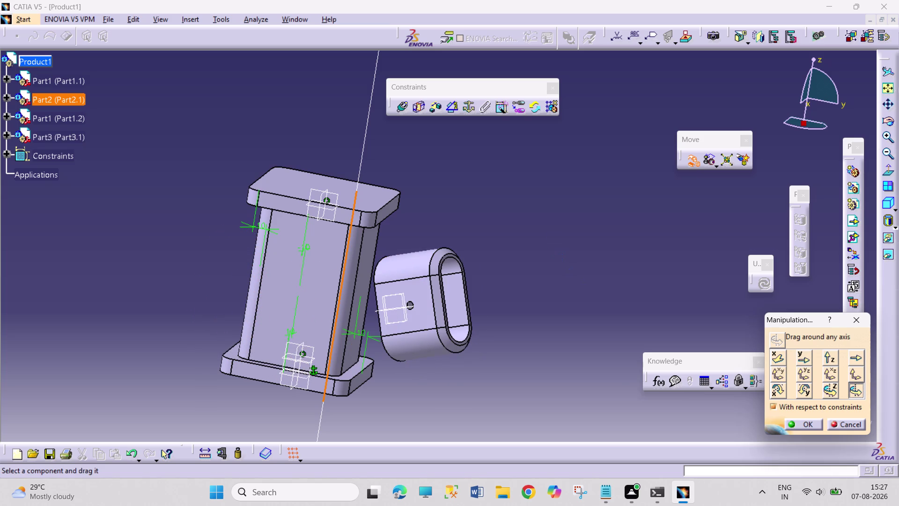
Slide the sleeve along the top plate edge using Drag along any axis, and confirm.
click(860, 354)
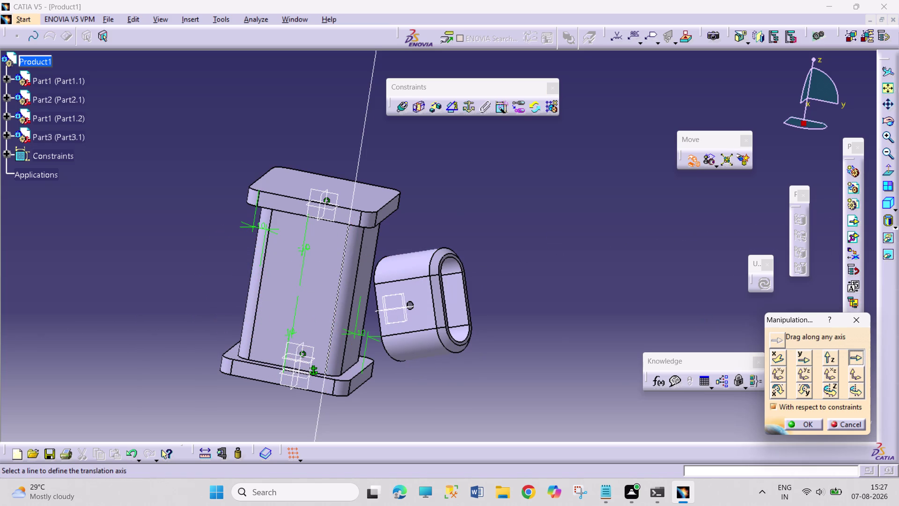
click(292, 210)
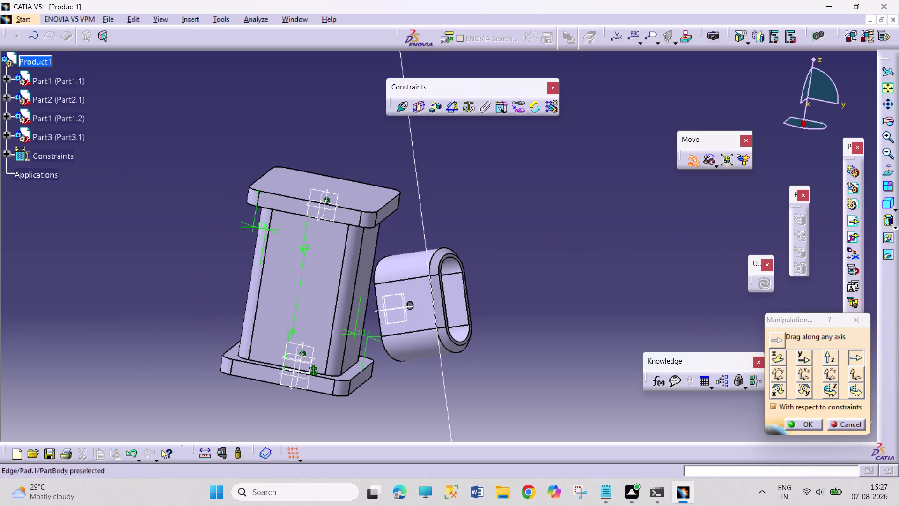
click(349, 222)
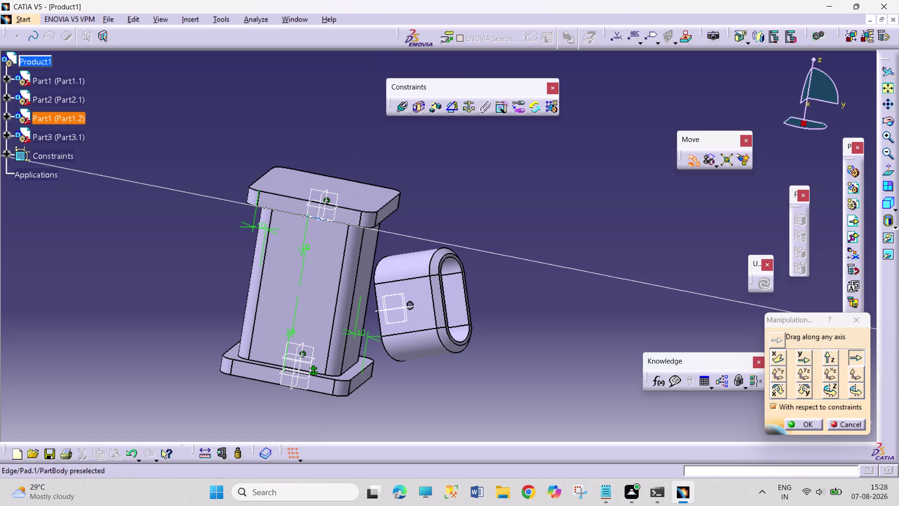
click(354, 227)
drag(395, 296, 474, 320)
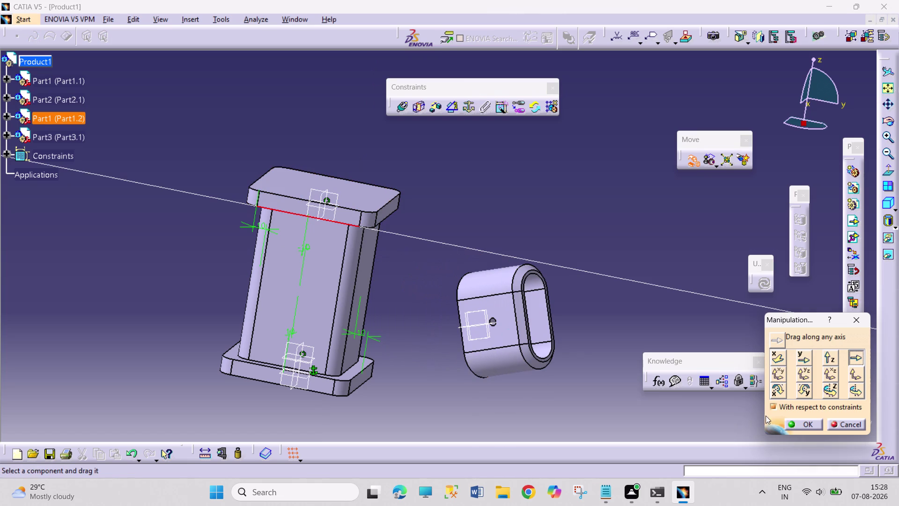
click(803, 425)
middle_drag(423, 289, 0, 293)
Create a Coincidence constraint between the tube's side and the sleeve, and dismiss the assistant.
right_drag(419, 290, 0, 292)
click(397, 103)
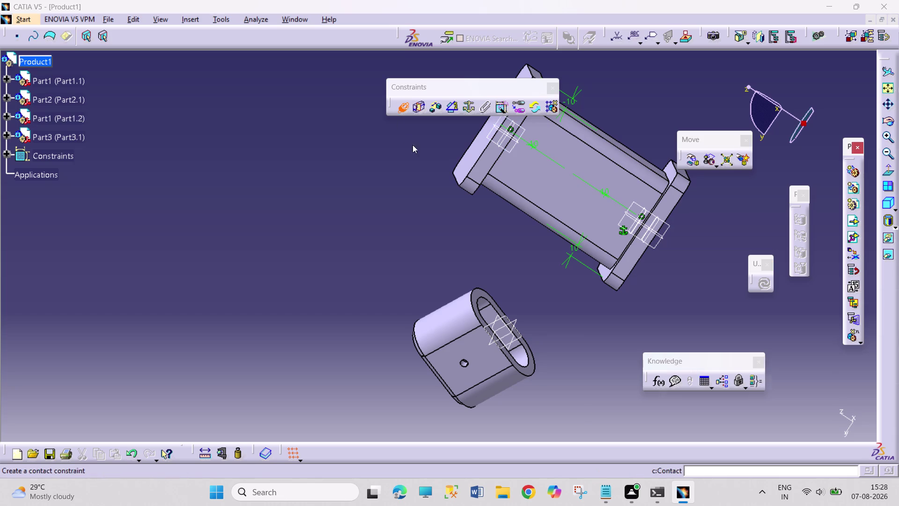
click(478, 296)
middle_drag(391, 280, 591, 194)
right_drag(395, 281, 592, 193)
click(462, 208)
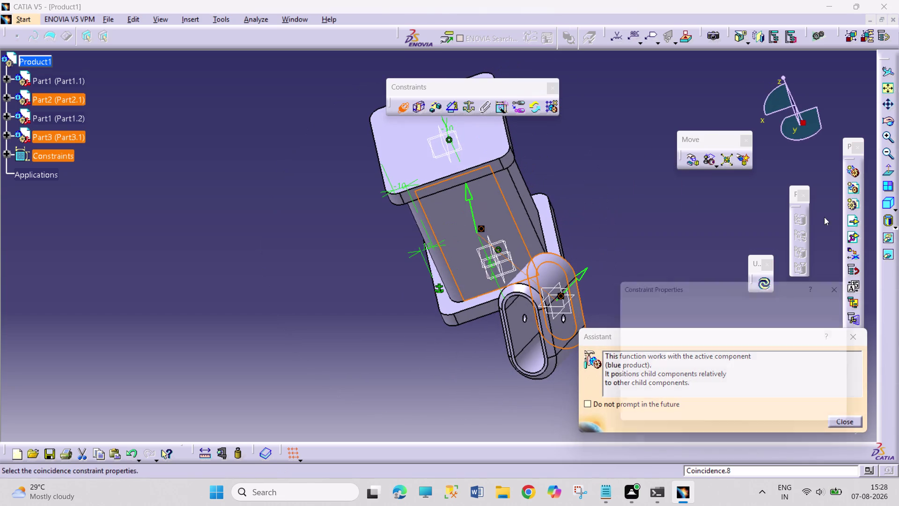
click(792, 416)
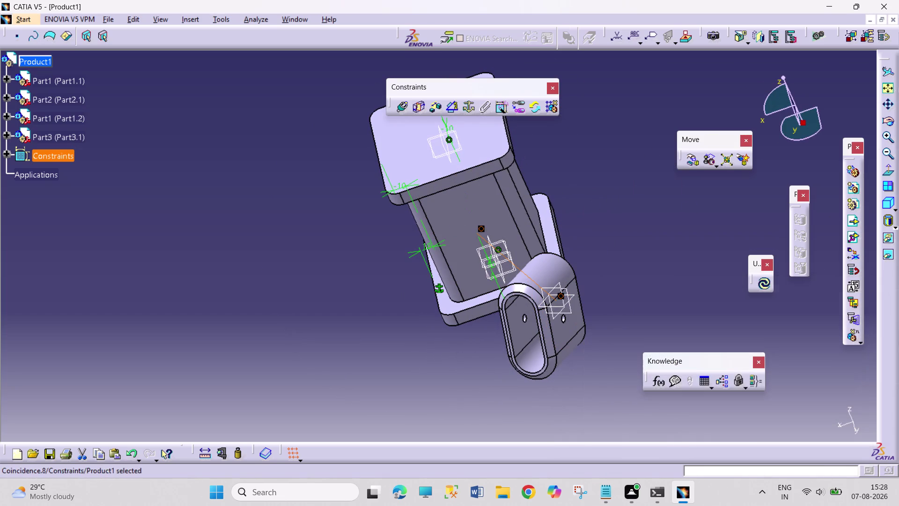
Update the assembly, then orbit and zoom to inspect the sleeve against the tube.
click(768, 282)
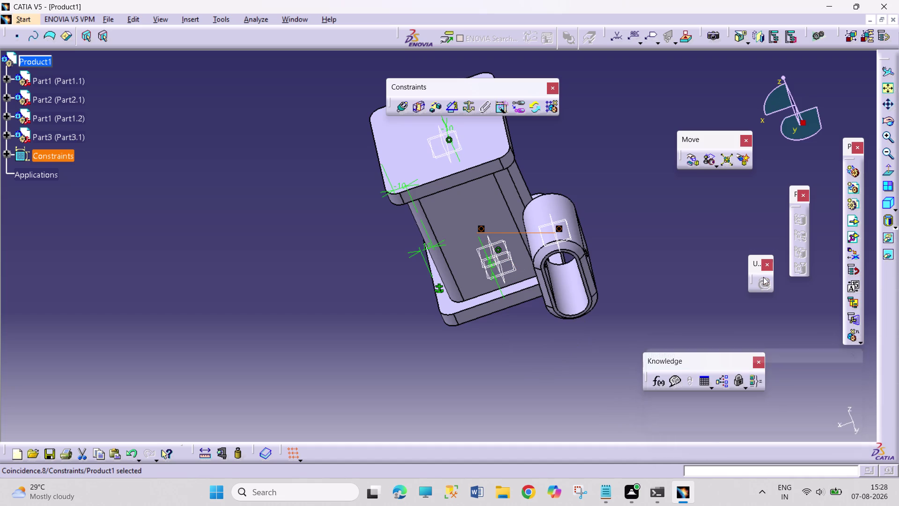
middle_drag(452, 345, 621, 254)
right_drag(456, 338, 622, 253)
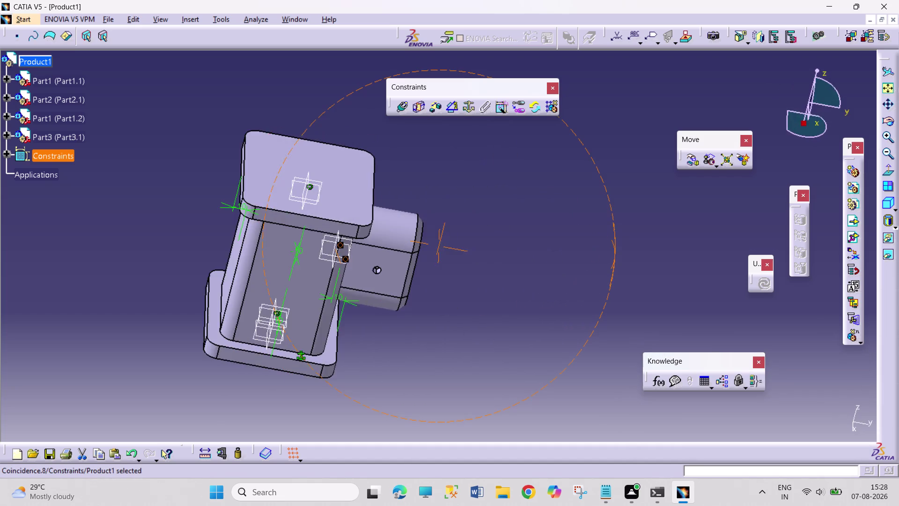
middle_drag(621, 254, 593, 262)
right_drag(621, 254, 593, 263)
scroll(up, 3)
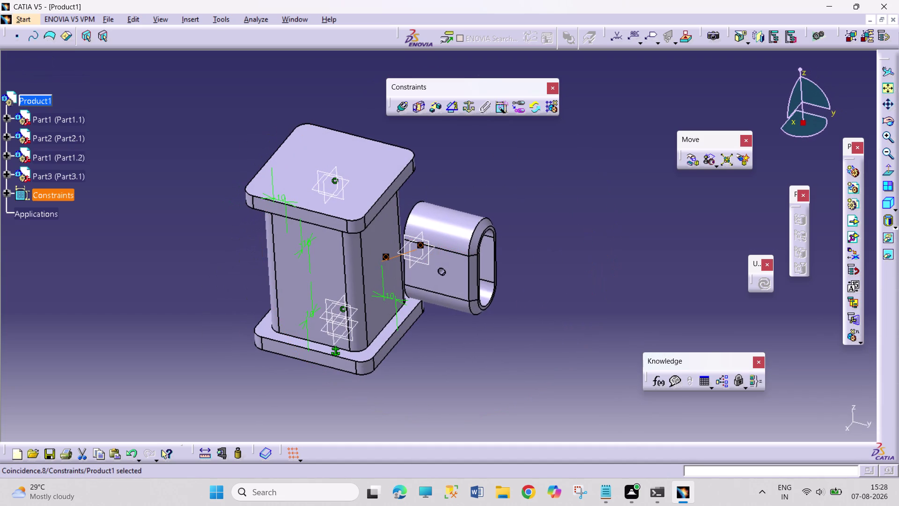